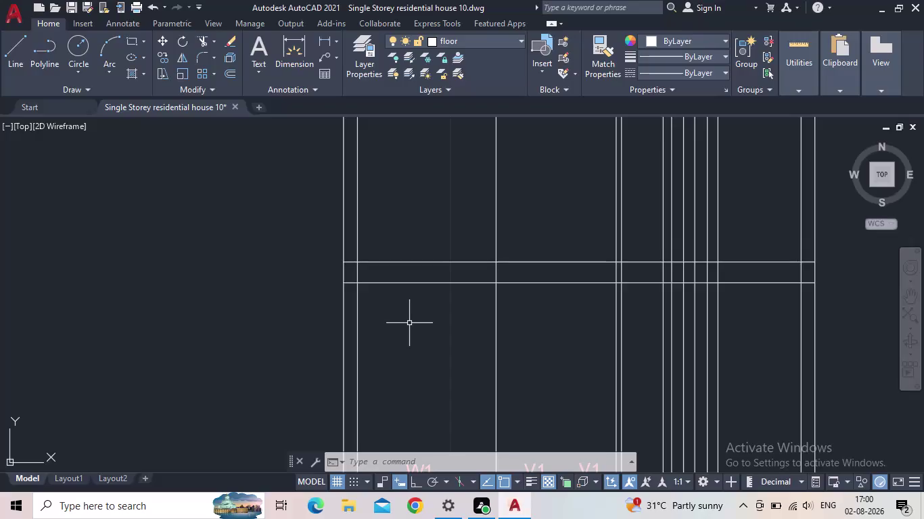
Offset the horizontal band line 3 units upward.
middle_drag(409, 324, 414, 356)
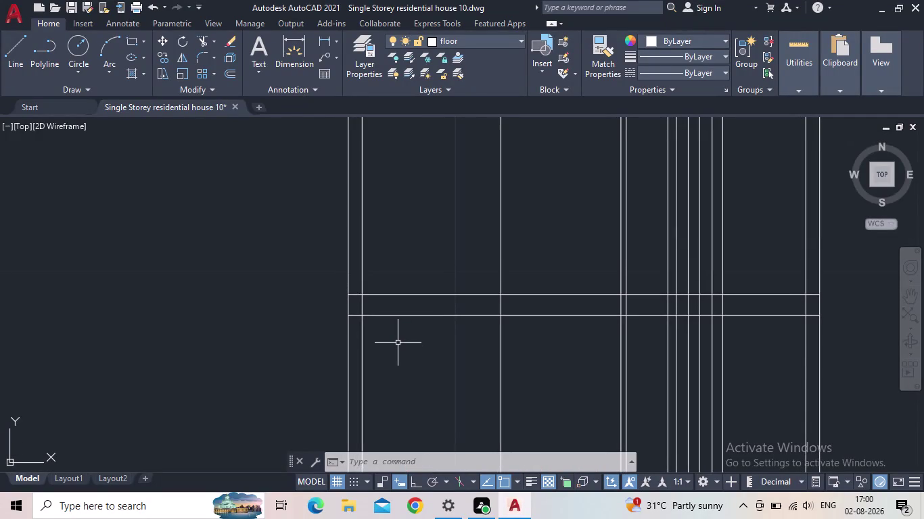
scroll(down, 3)
middle_drag(408, 344, 390, 344)
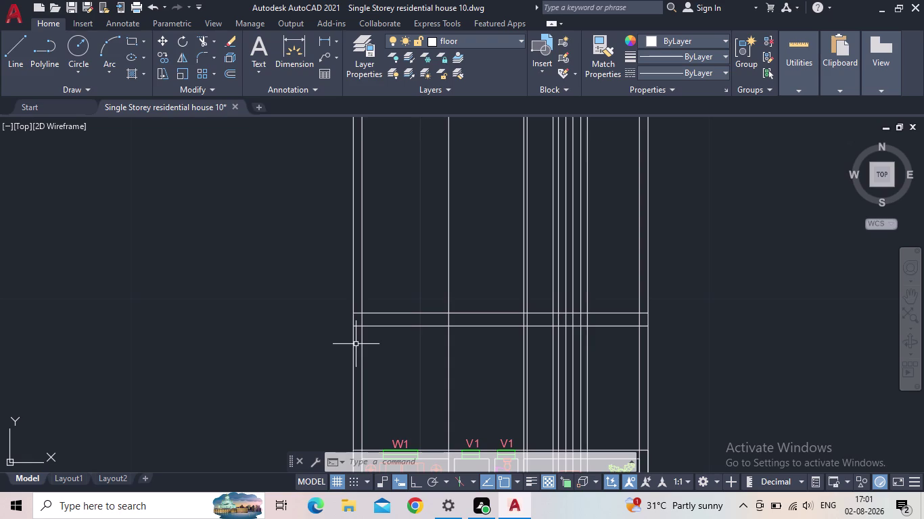
scroll(down, 3)
key(o)
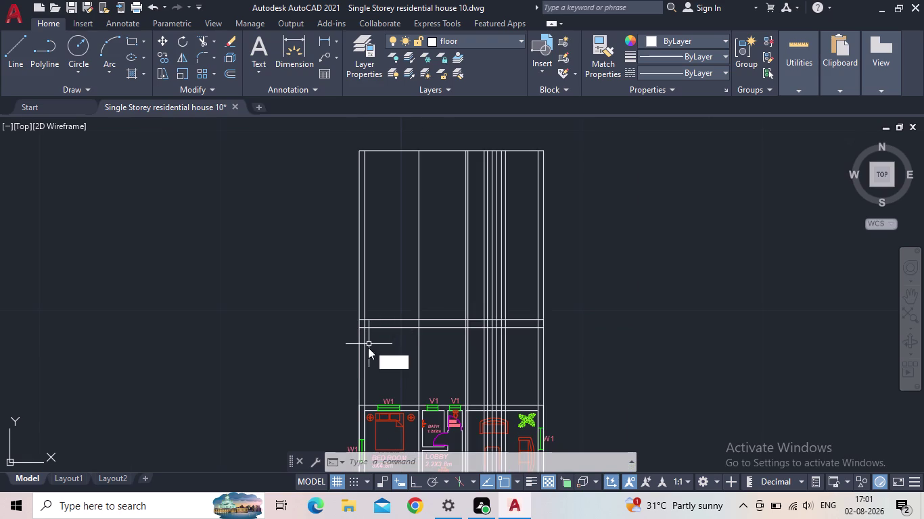
key(Return)
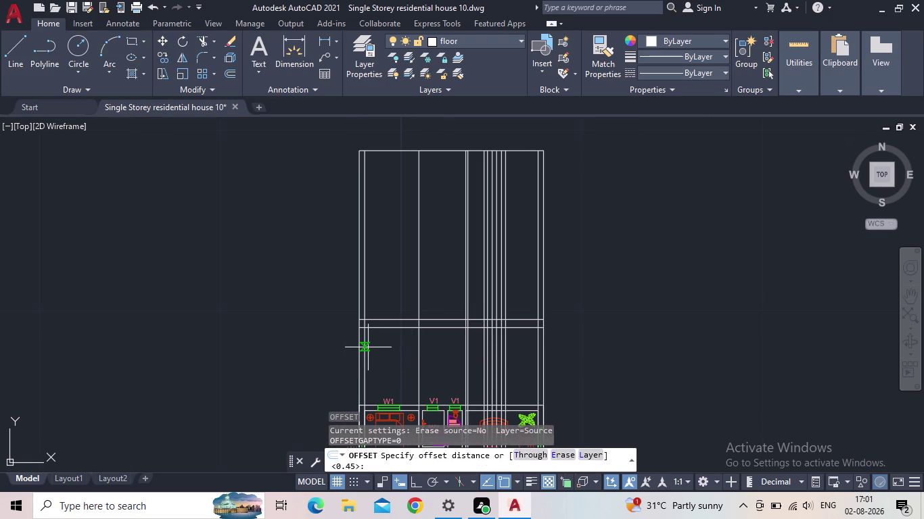
key(3)
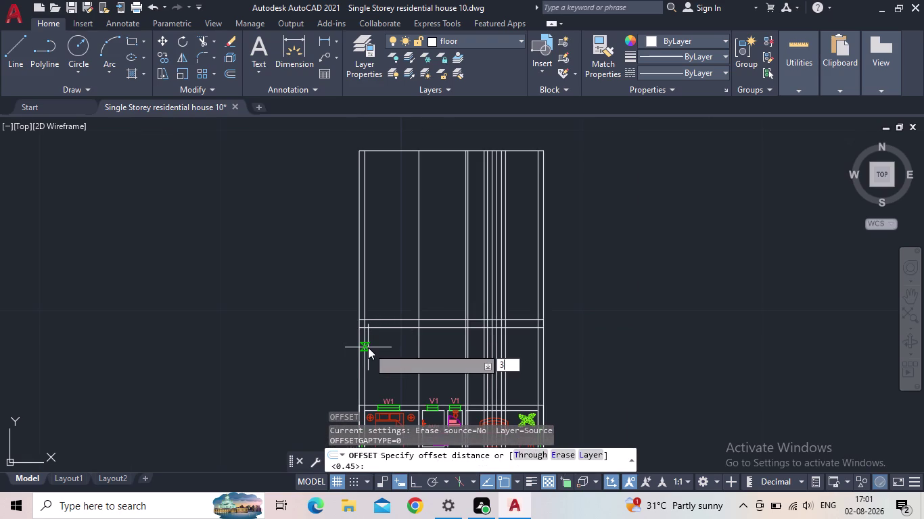
key(Return)
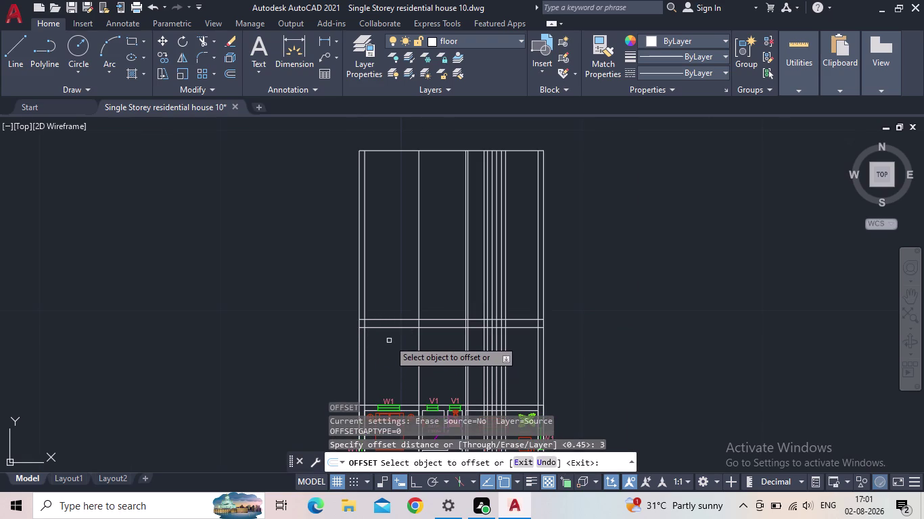
click(392, 318)
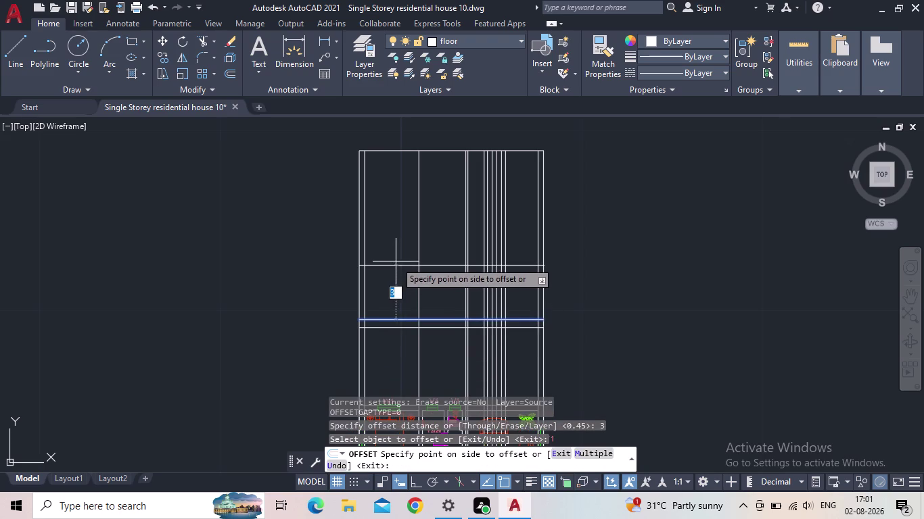
click(396, 262)
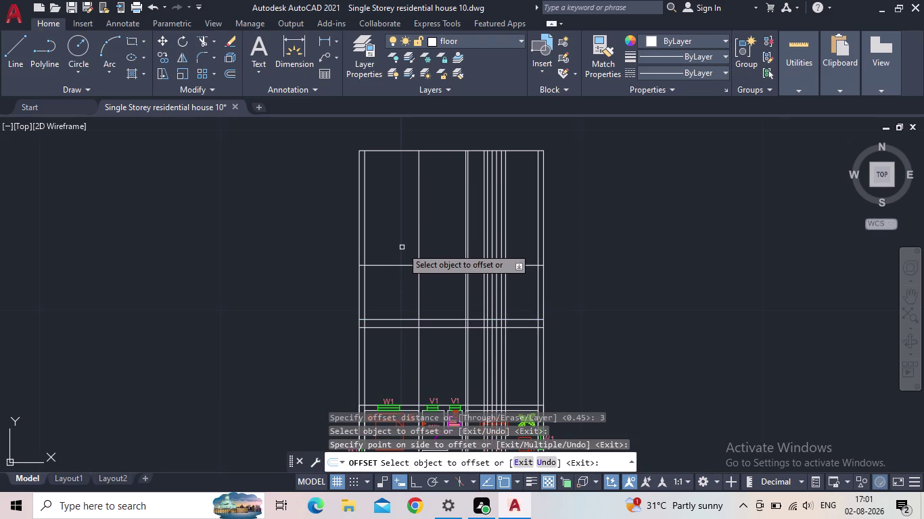
middle_drag(401, 243, 379, 240)
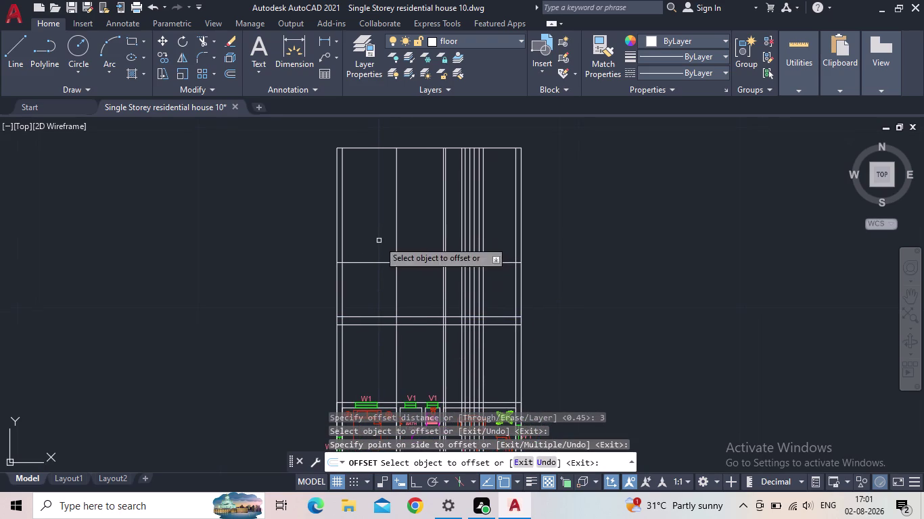
scroll(up, 3)
click(362, 287)
key(Escape)
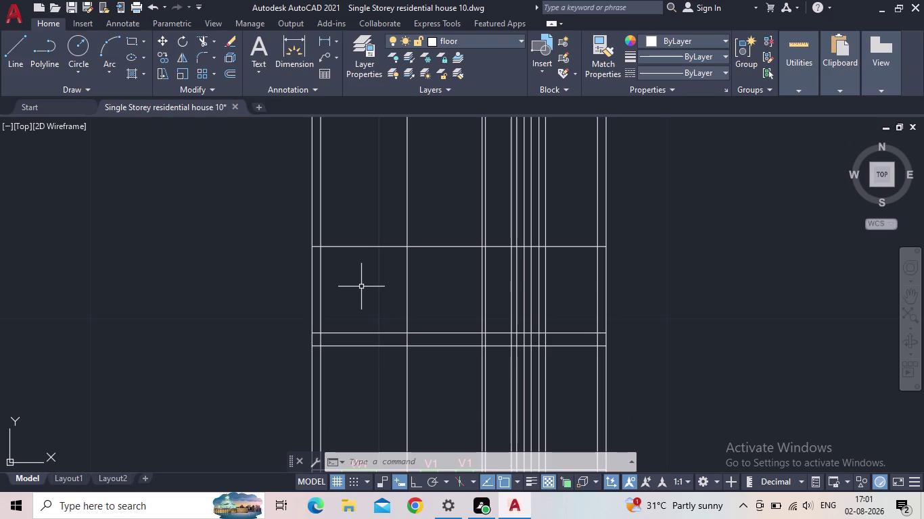
Offset the new line 0.12 upward to form a double line.
key(Escape)
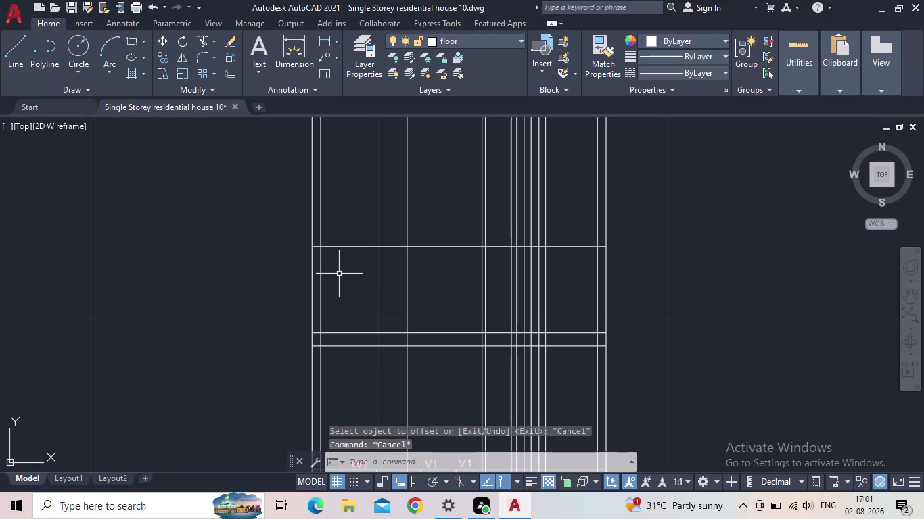
key(o)
key(Return)
text(0.1)
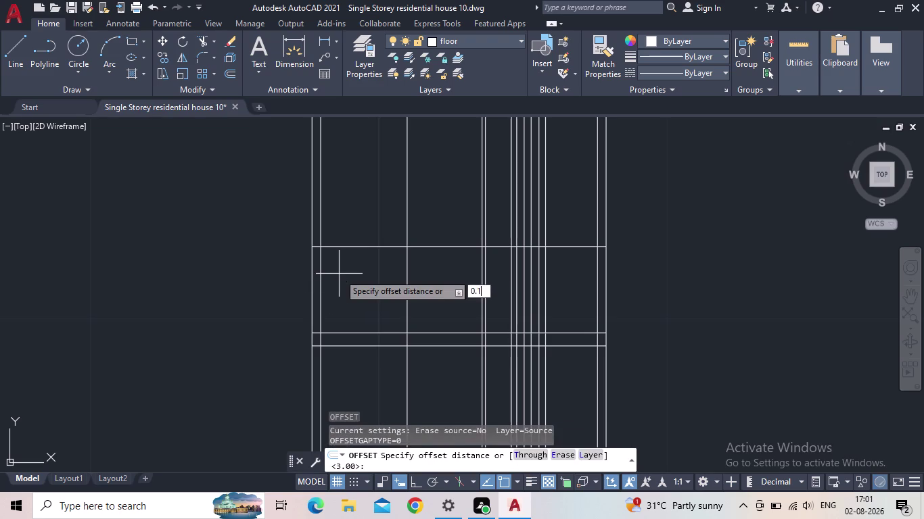
text(2)
key(Return)
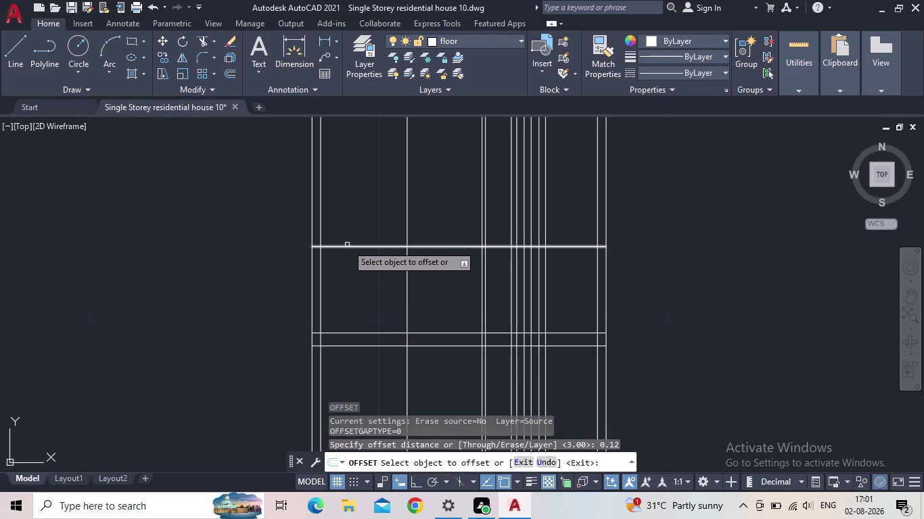
click(347, 245)
click(350, 212)
key(Escape)
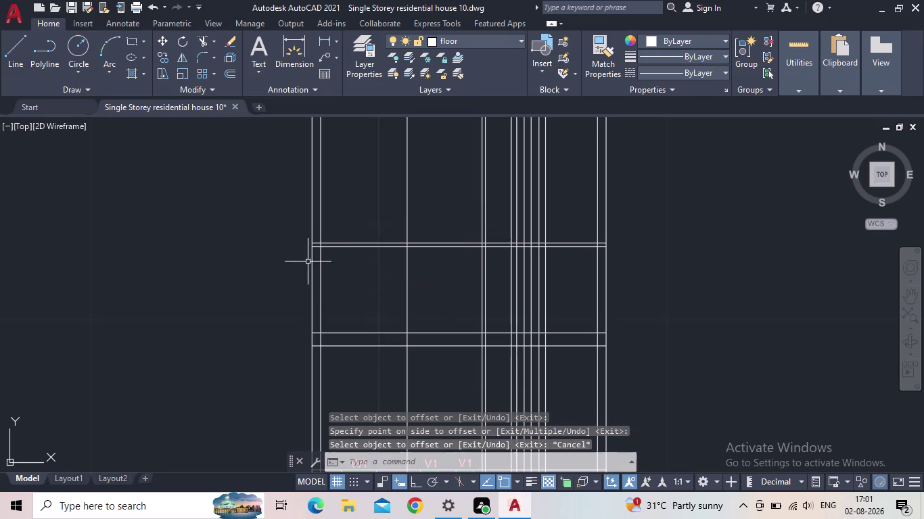
middle_drag(342, 278, 323, 290)
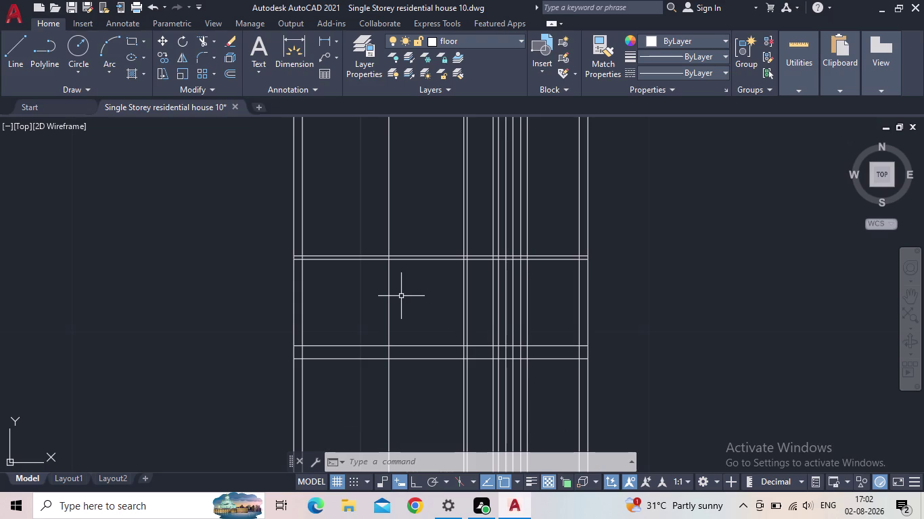
Offset the upper line of the double line 0.90 upward.
scroll(down, 3)
middle_drag(279, 257, 294, 315)
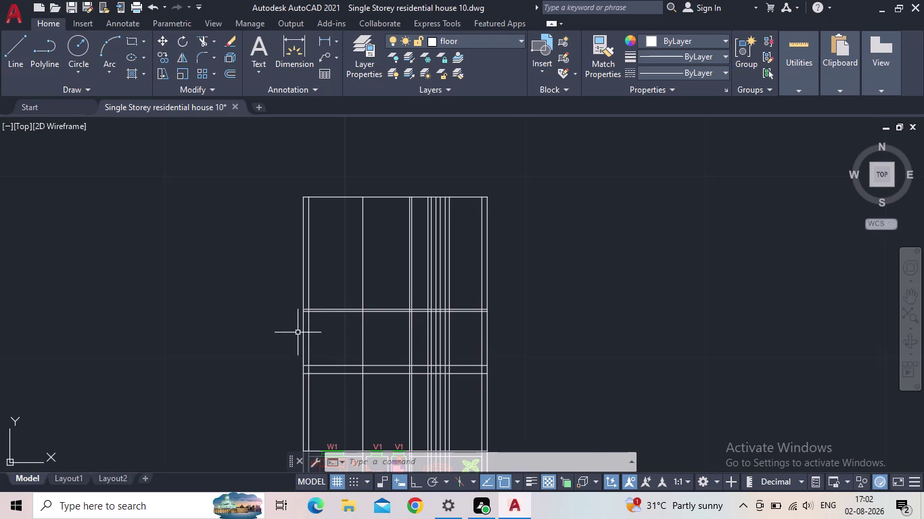
key(Escape)
key(o)
key(Return)
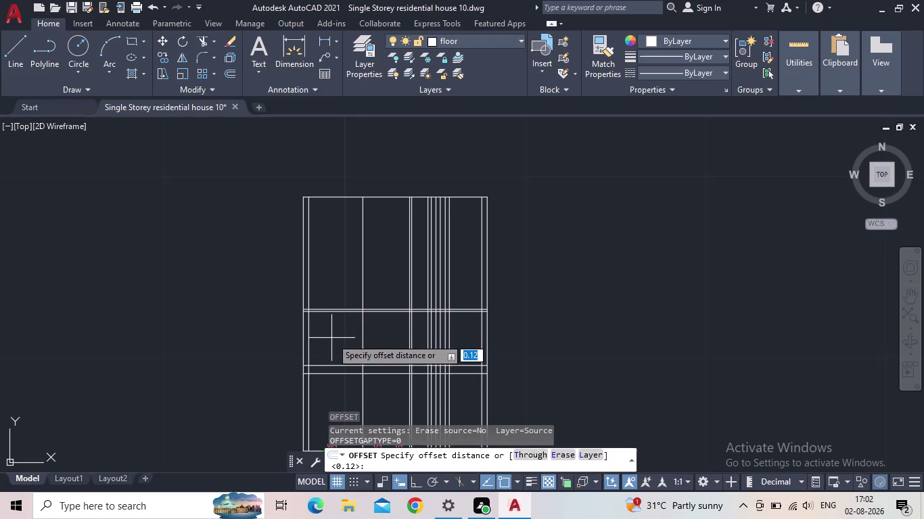
text(0.90)
key(Return)
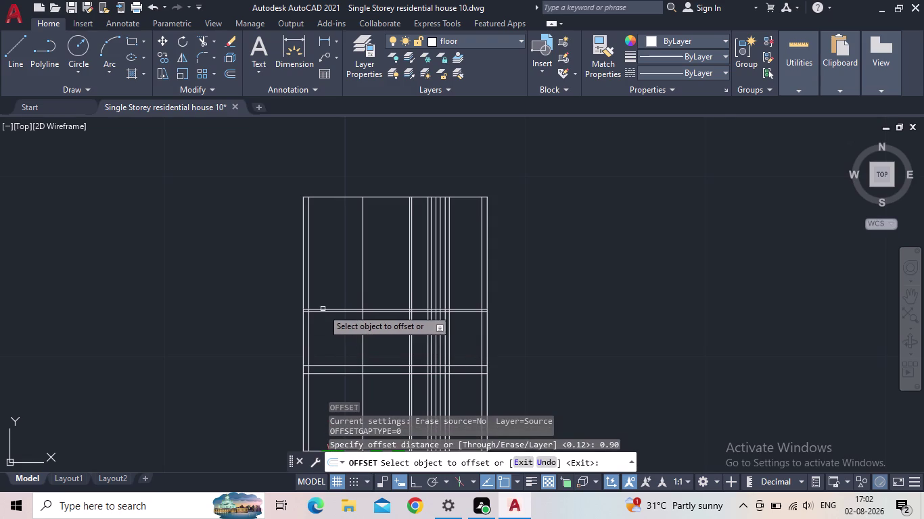
scroll(up, 3)
click(329, 316)
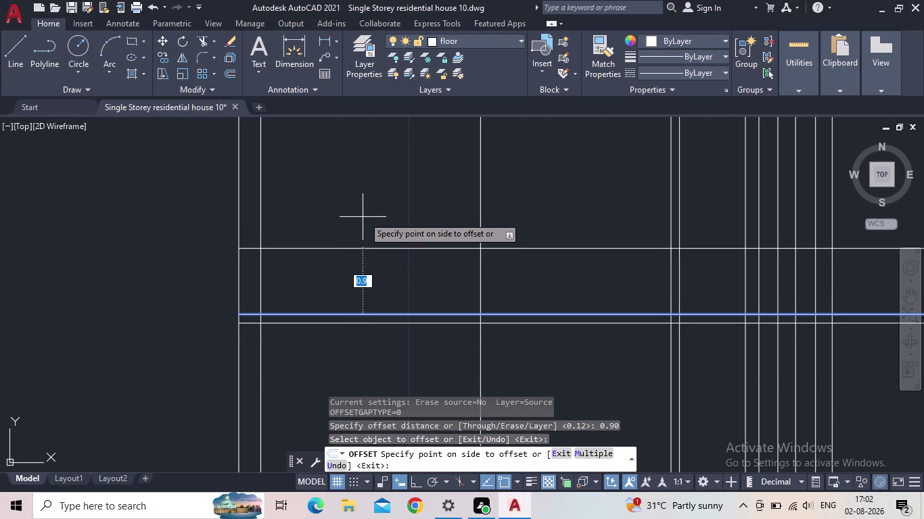
click(364, 213)
key(Escape)
scroll(down, 3)
middle_drag(331, 249, 322, 285)
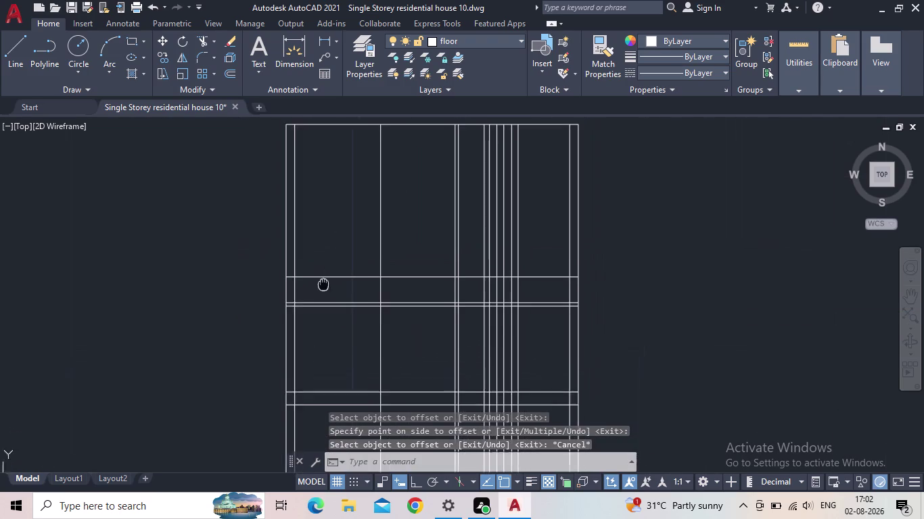
middle_drag(323, 285, 317, 297)
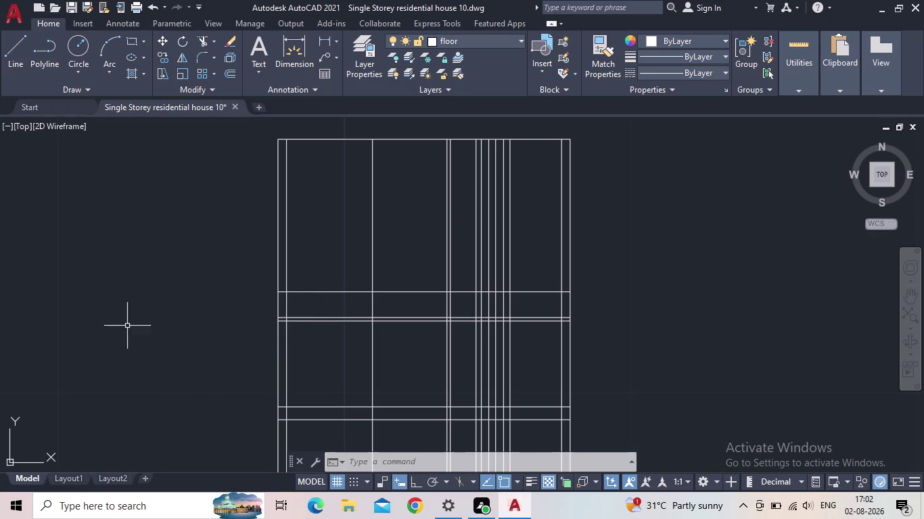
middle_drag(329, 372, 351, 304)
scroll(down, 3)
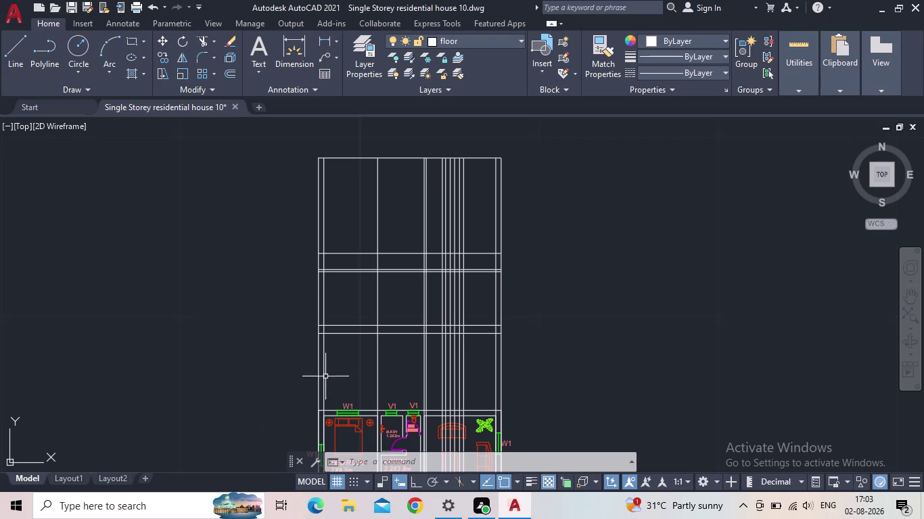
click(325, 41)
scroll(up, 3)
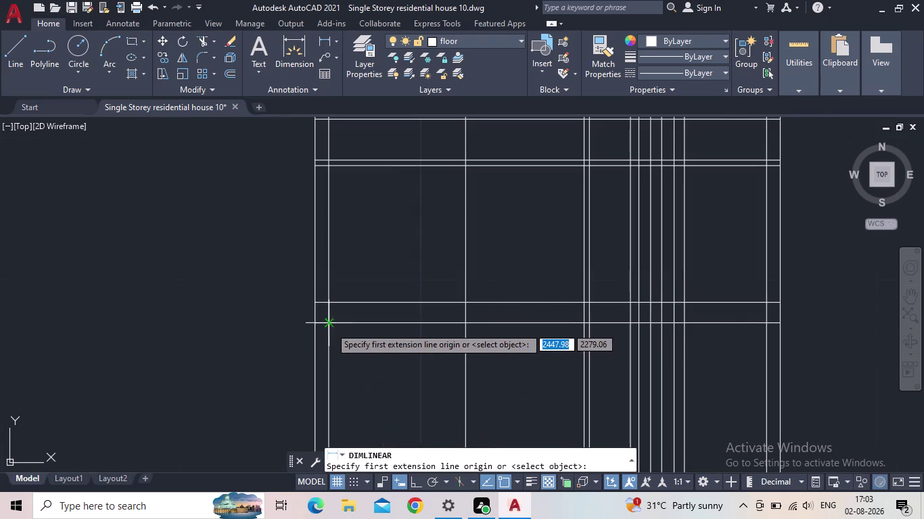
scroll(up, 3)
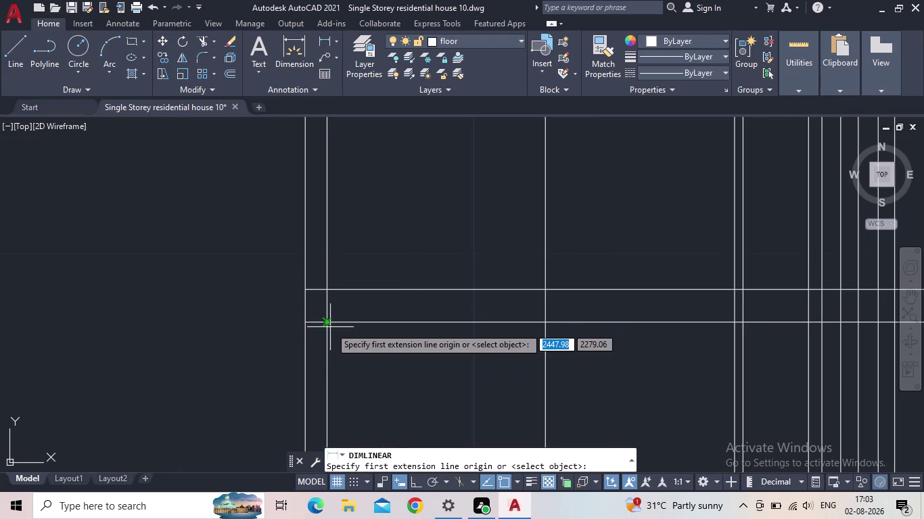
click(322, 324)
middle_drag(340, 219, 394, 389)
scroll(down, 3)
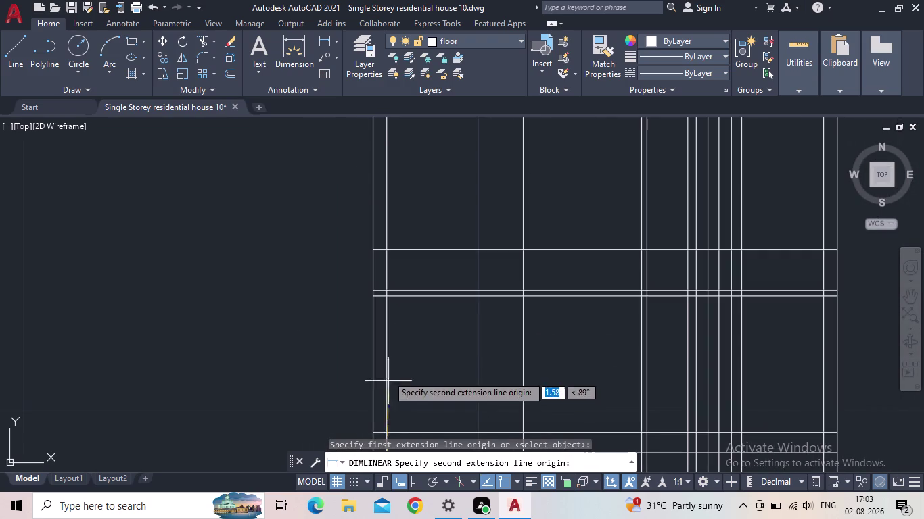
click(386, 252)
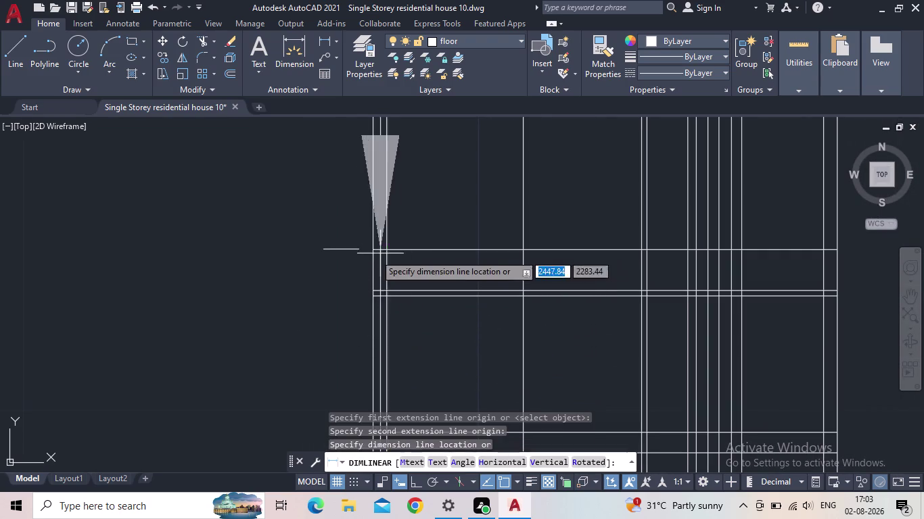
scroll(down, 3)
click(326, 270)
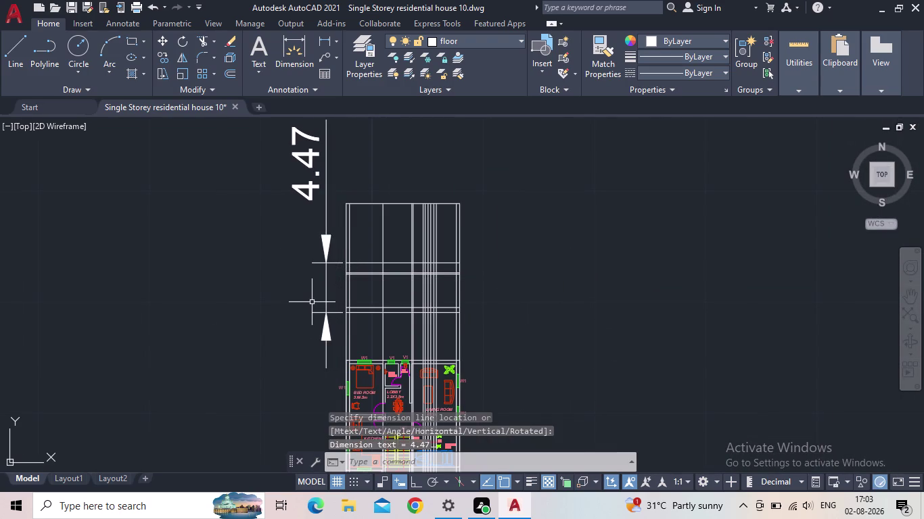
key(Escape)
click(325, 260)
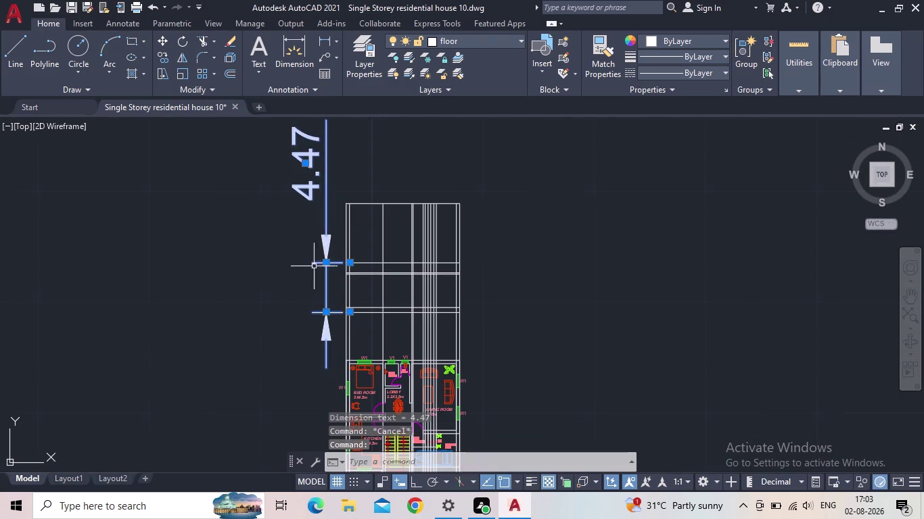
key(Delete)
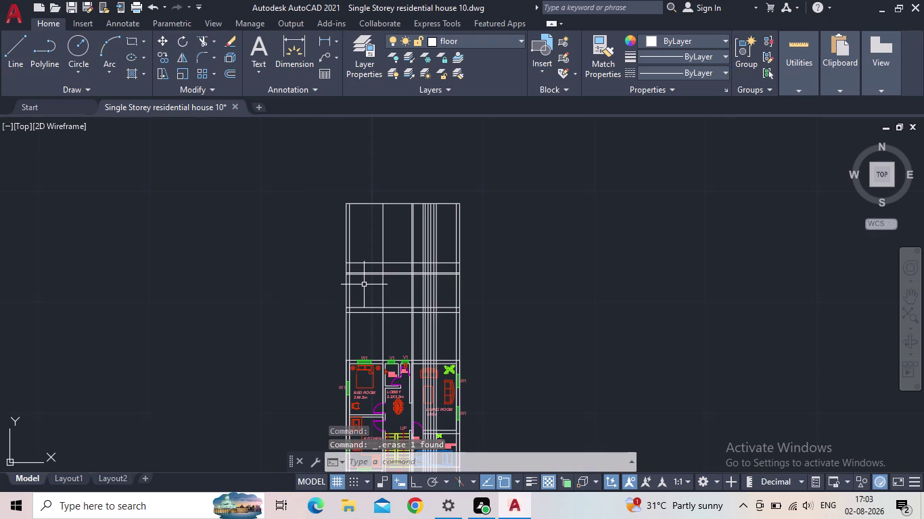
middle_drag(364, 285, 311, 300)
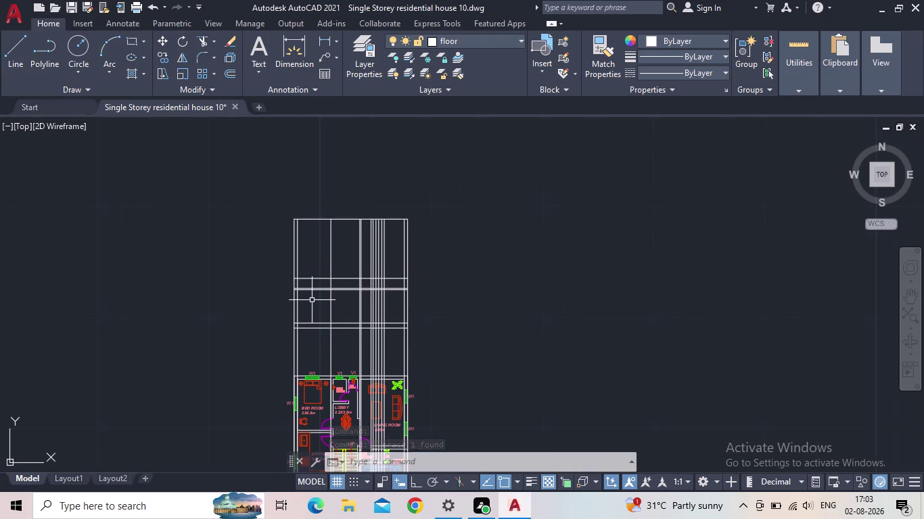
Pan and zoom the view to center the upper grid lines.
scroll(up, 3)
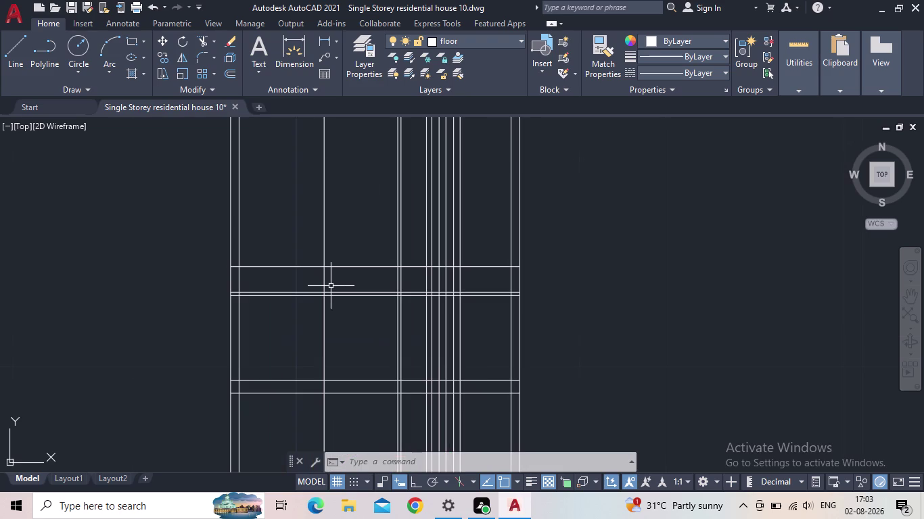
scroll(down, 3)
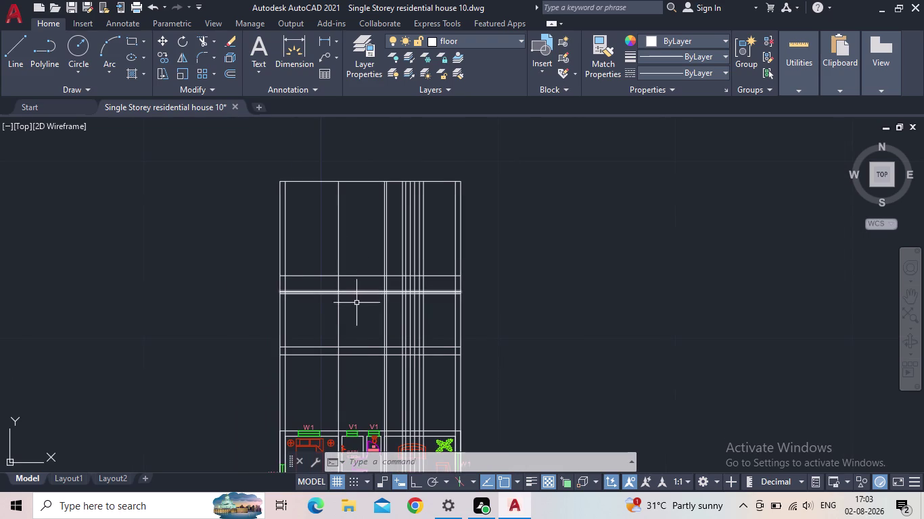
middle_drag(357, 311, 347, 325)
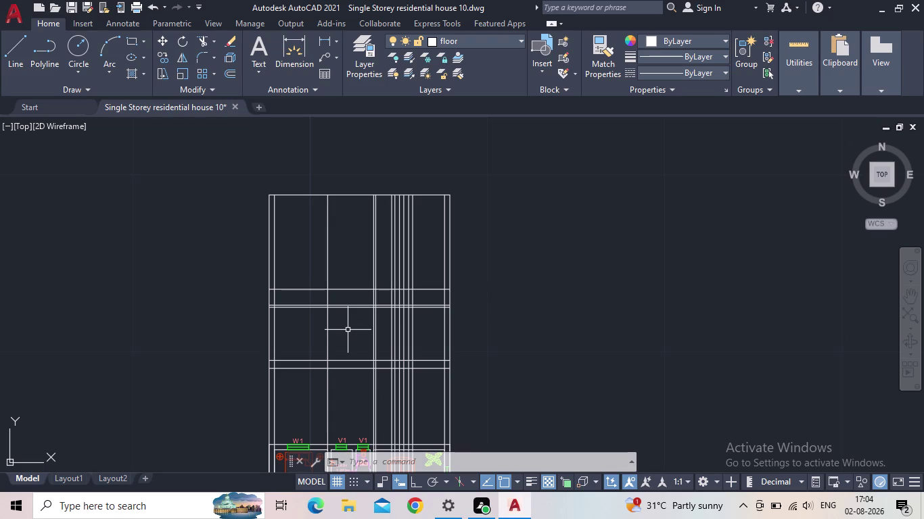
scroll(up, 3)
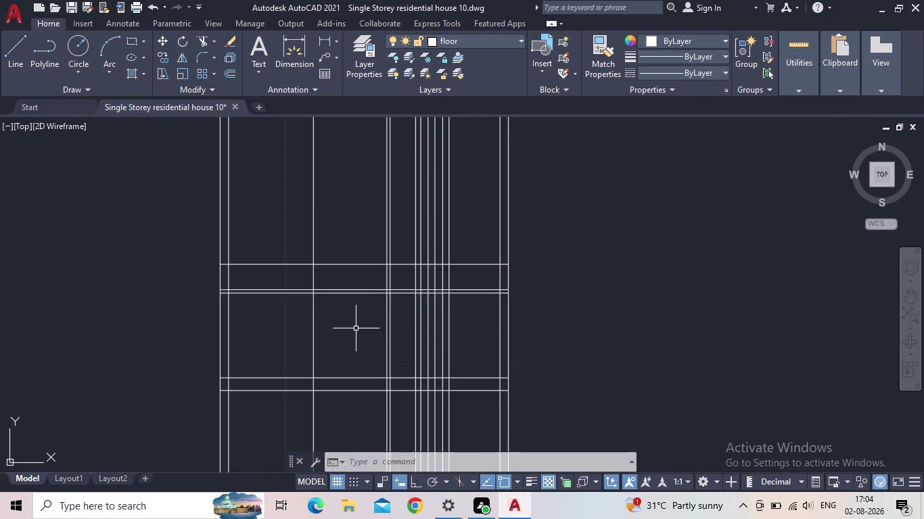
scroll(down, 3)
middle_drag(362, 322, 390, 283)
middle_drag(382, 302, 404, 224)
middle_drag(407, 227, 394, 263)
scroll(up, 3)
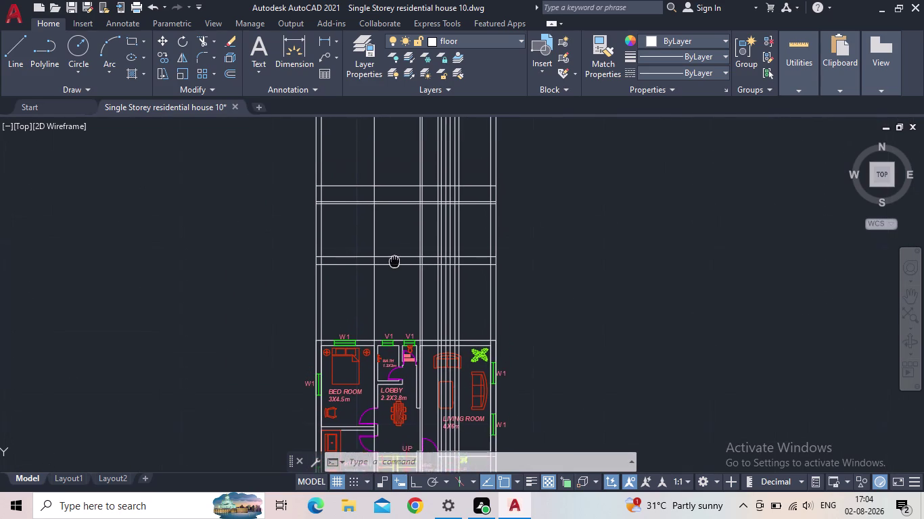
middle_drag(394, 263, 394, 266)
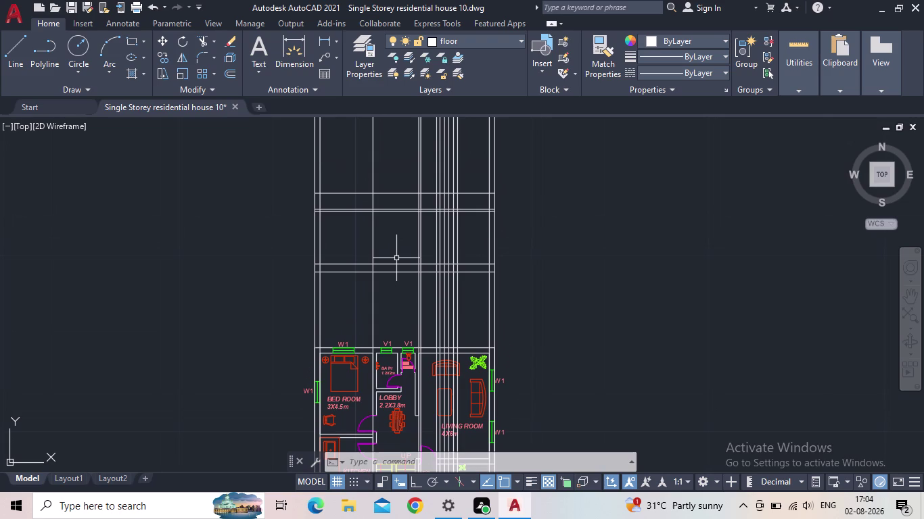
scroll(up, 3)
middle_drag(386, 255, 380, 273)
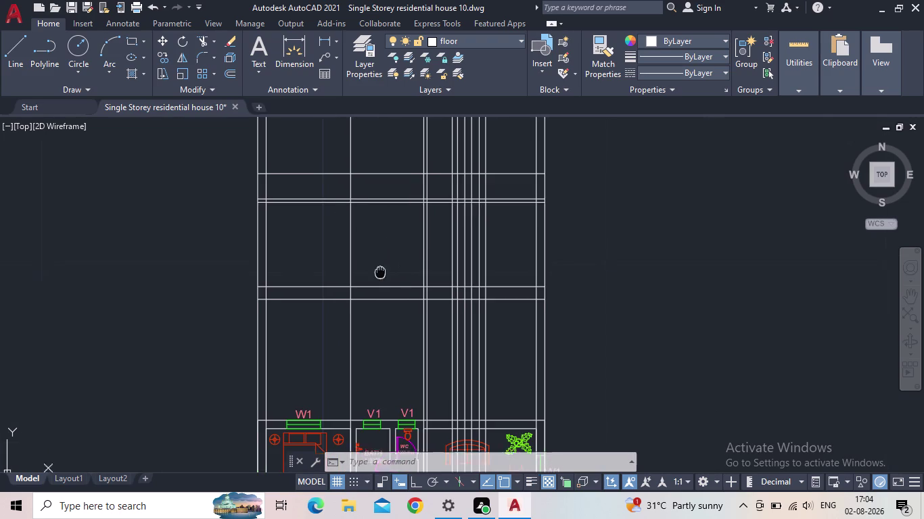
middle_drag(380, 273, 372, 300)
scroll(up, 3)
Offset the top horizontal grid line 1.47 units upward.
key(o)
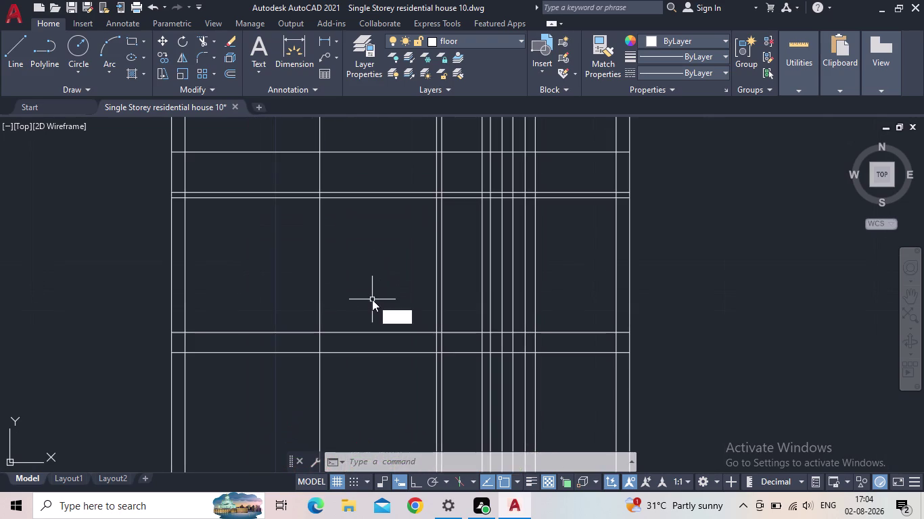
key(Return)
middle_drag(386, 296, 389, 329)
scroll(down, 3)
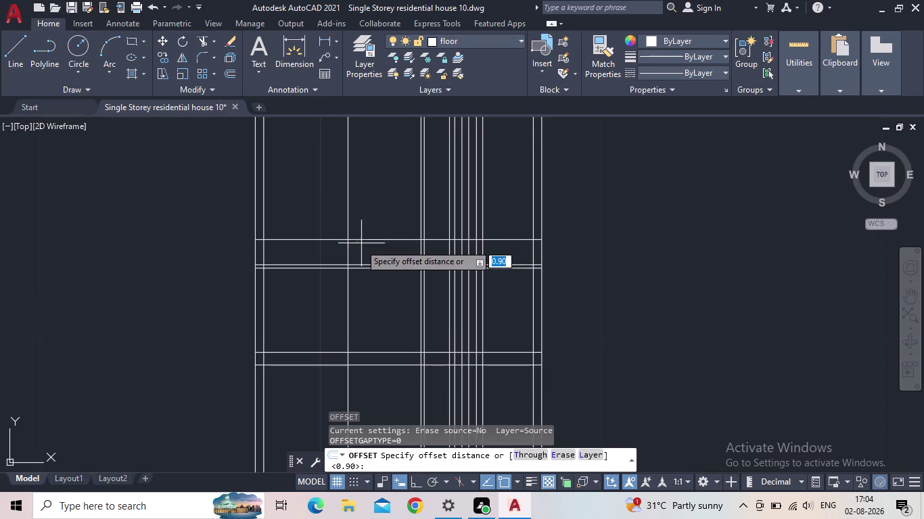
text(1.)
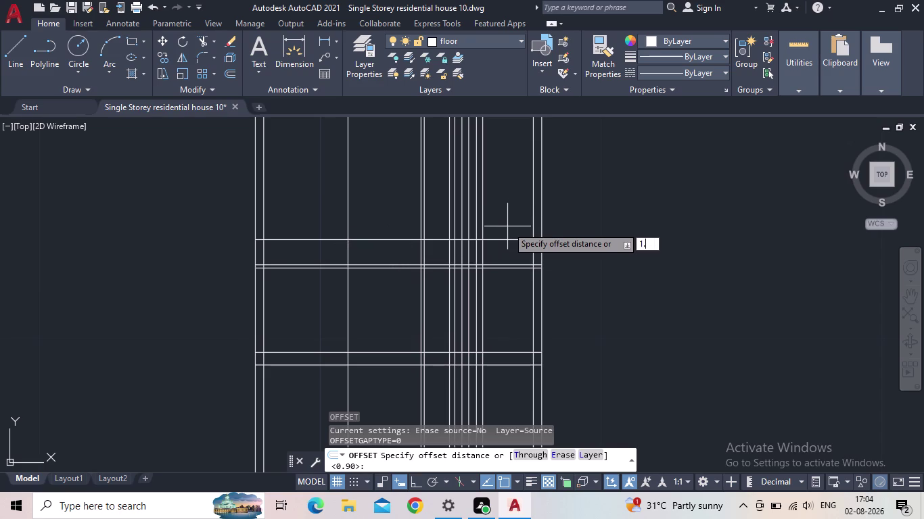
text(47)
key(Return)
click(375, 240)
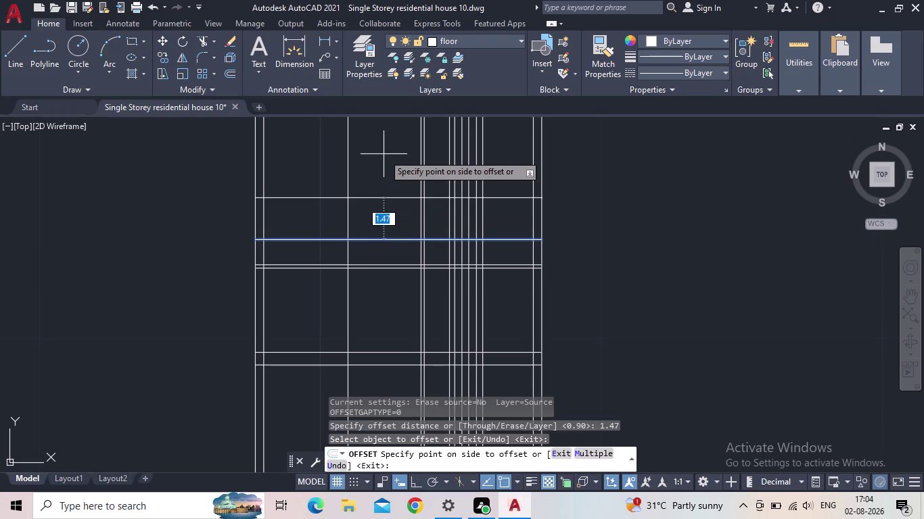
click(383, 154)
key(Escape)
middle_drag(389, 207, 399, 271)
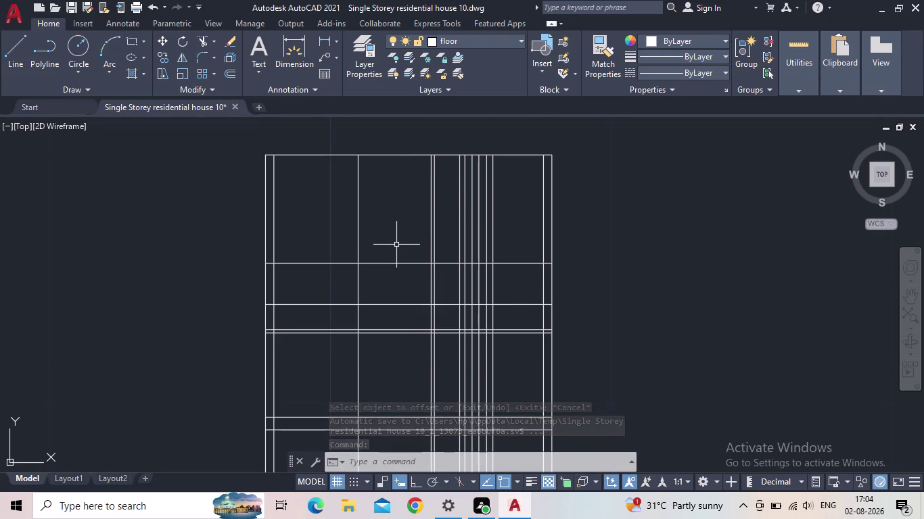
Fence-trim the excess line segments above the roof left of the tower.
text(TR)
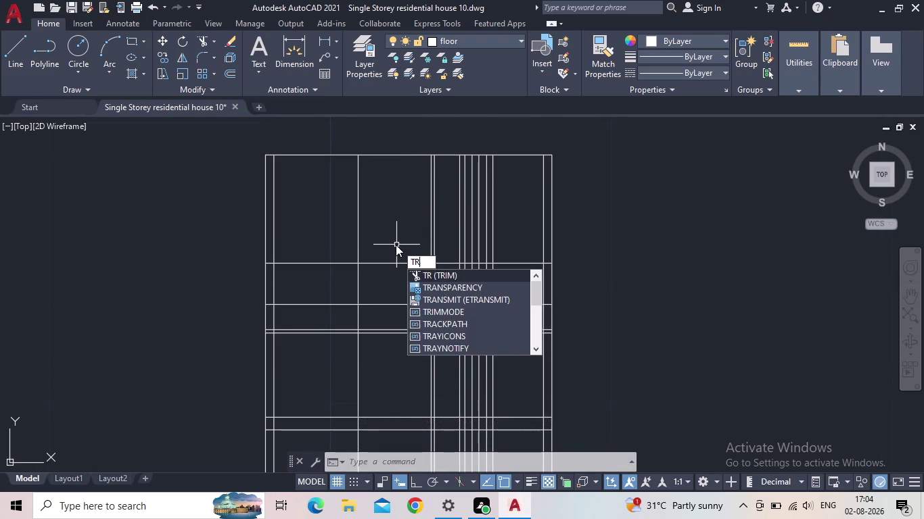
key(Return)
drag(590, 217, 260, 220)
drag(324, 169, 322, 139)
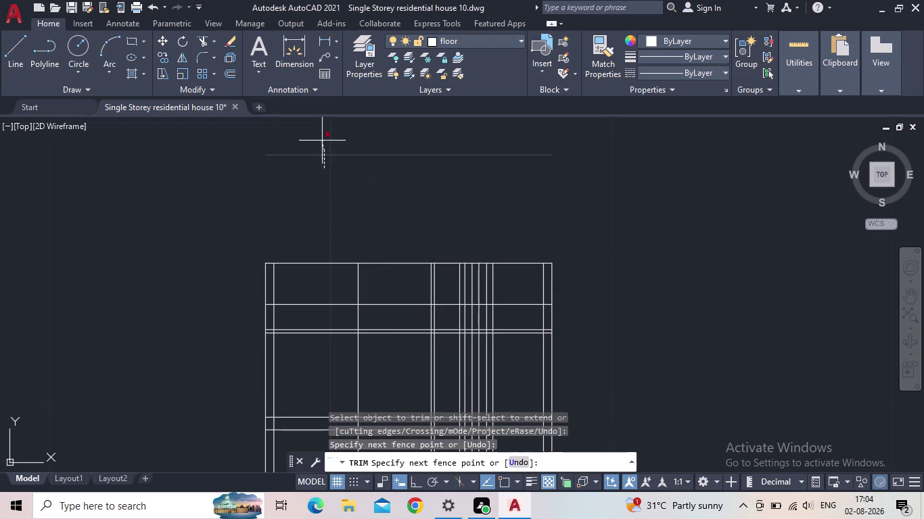
drag(321, 139, 321, 138)
middle_drag(336, 195, 501, 165)
drag(467, 253, 402, 247)
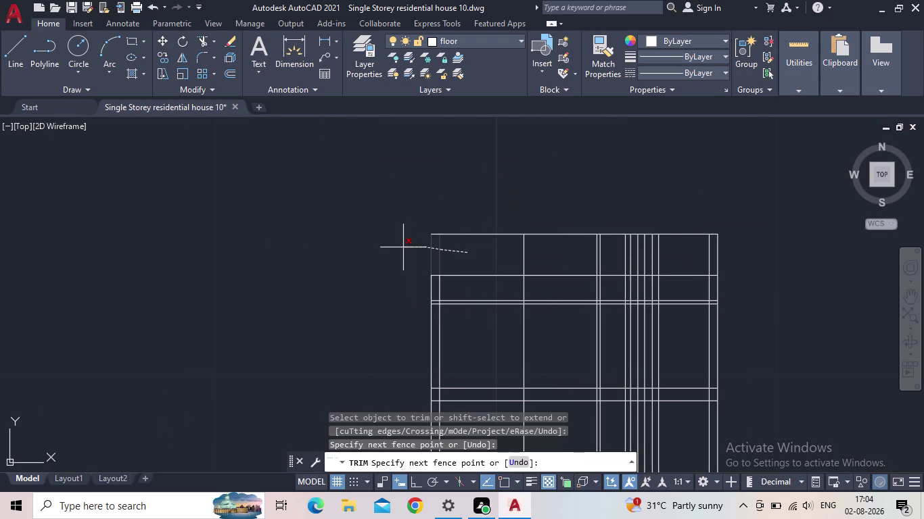
drag(402, 248, 399, 248)
drag(464, 246, 459, 208)
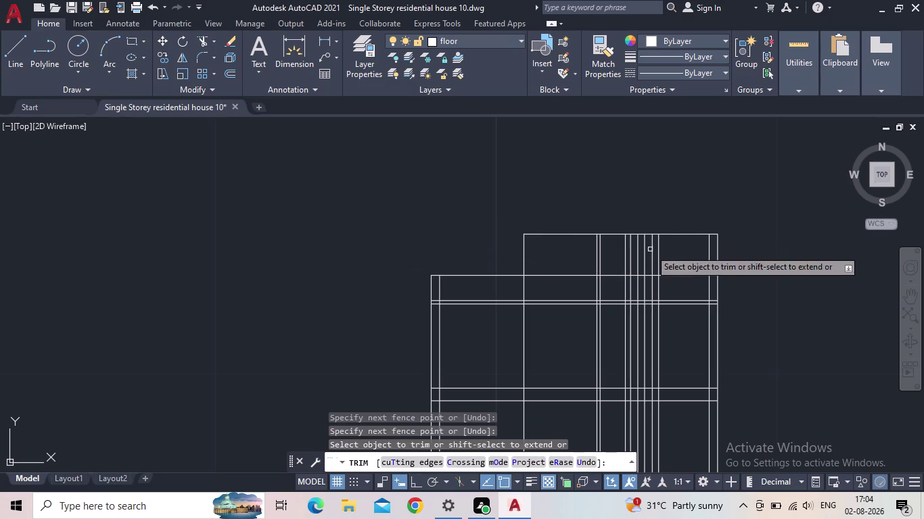
Fence-trim the segments right of the tower and zoom out to check the outline.
drag(612, 251, 709, 252)
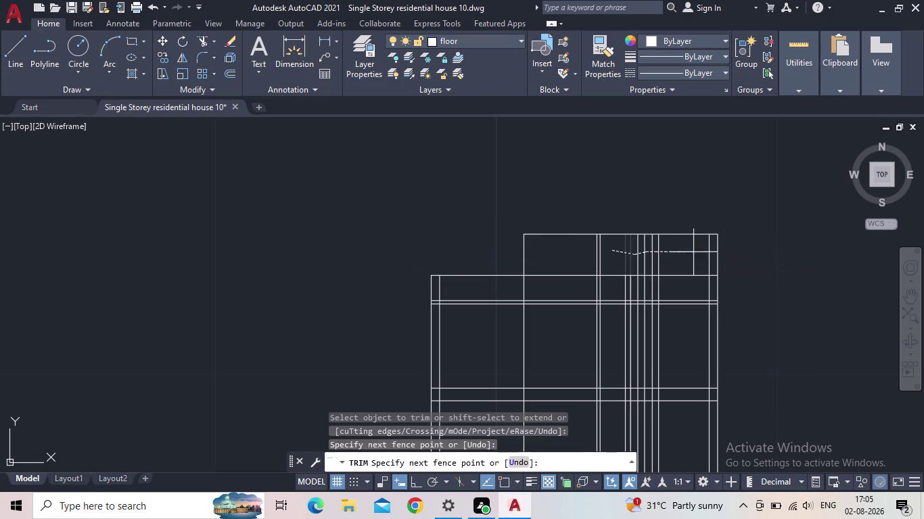
drag(708, 253, 752, 251)
drag(679, 252, 668, 216)
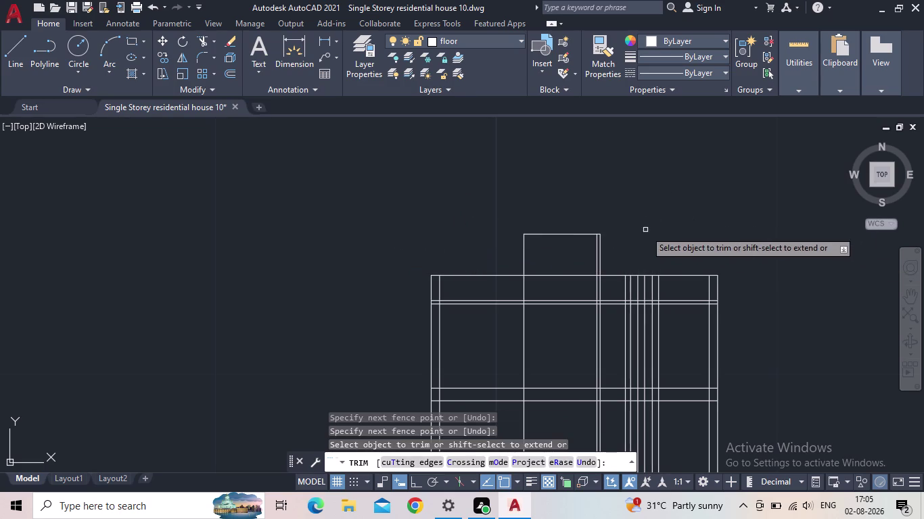
middle_drag(611, 271, 638, 252)
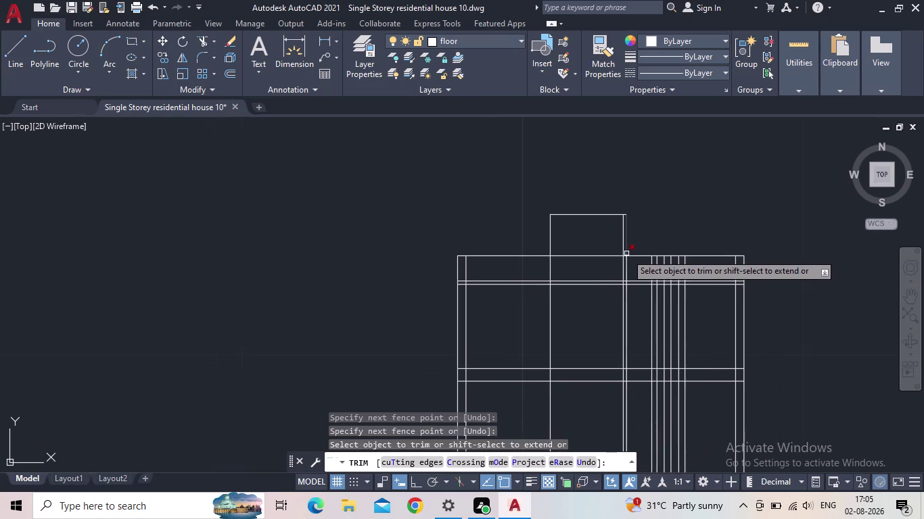
scroll(up, 3)
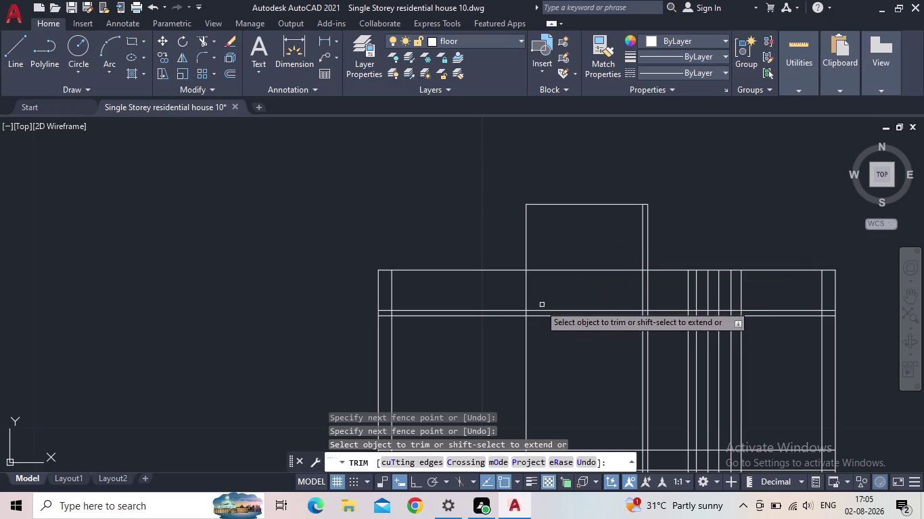
scroll(down, 3)
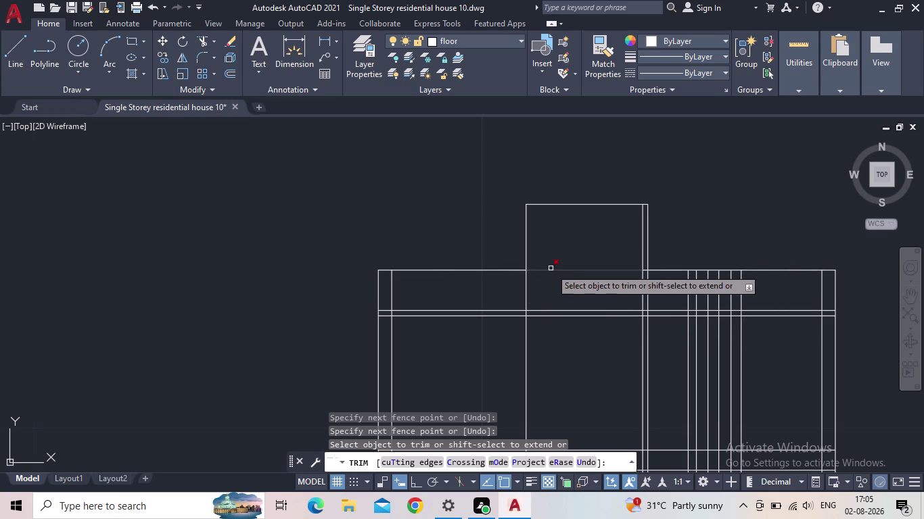
scroll(down, 3)
middle_click(555, 290)
scroll(up, 3)
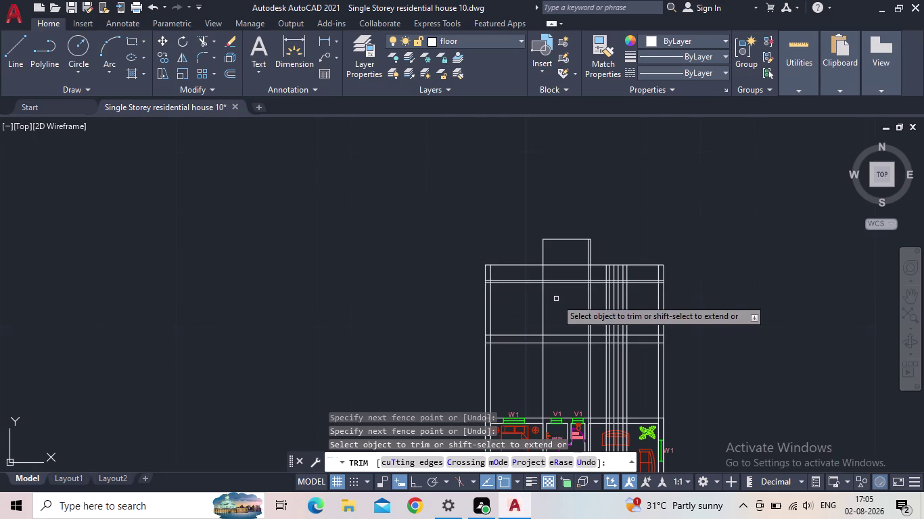
middle_click(556, 299)
scroll(up, 3)
scroll(up, 3)
middle_drag(550, 290, 501, 219)
key(Escape)
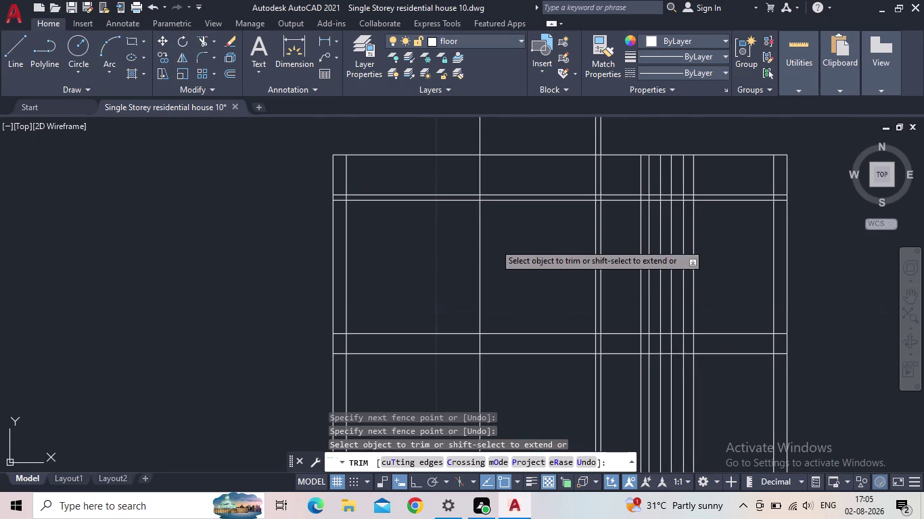
Place a vertical XL construction line through the bath wall corner.
key(x)
key(l)
key(Return)
middle_drag(496, 267, 476, 222)
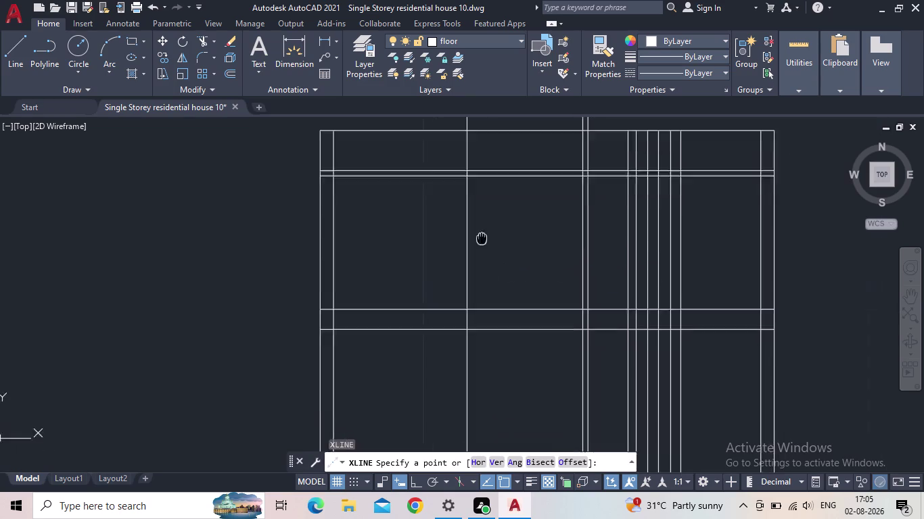
middle_drag(476, 223, 442, 156)
click(499, 461)
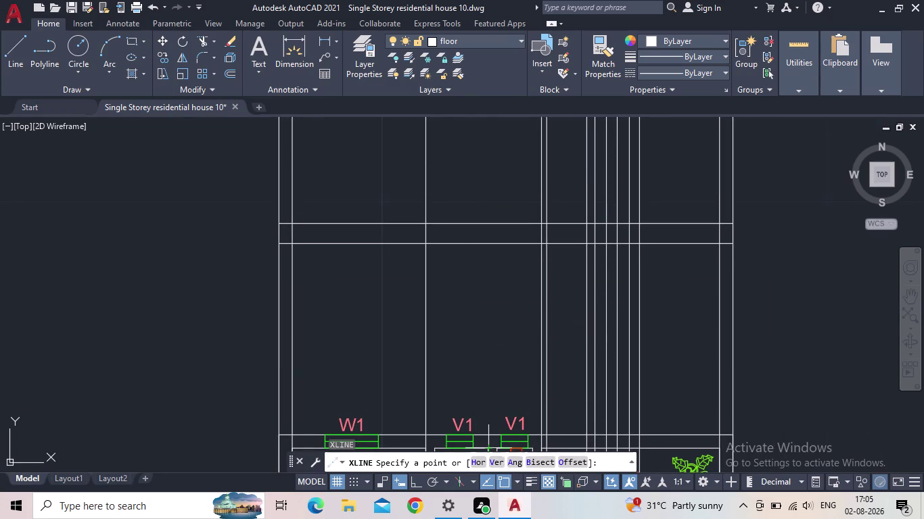
middle_drag(461, 399, 487, 231)
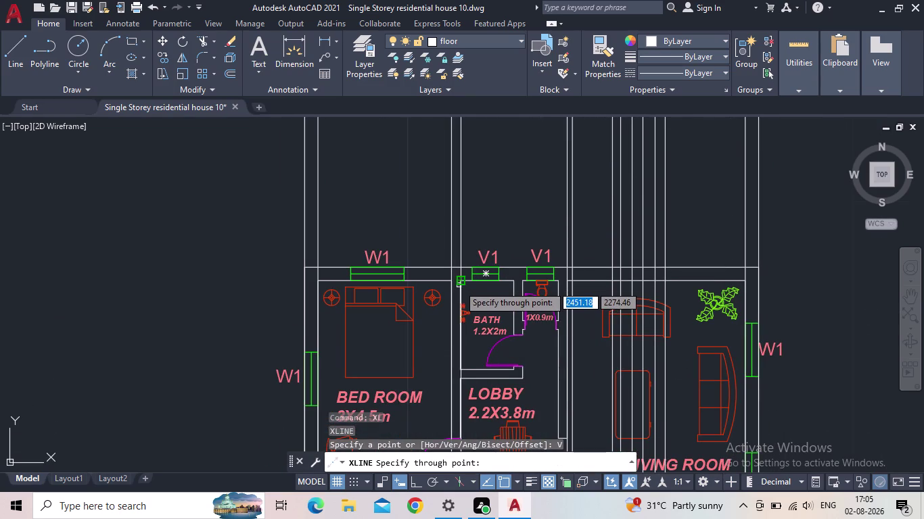
scroll(up, 3)
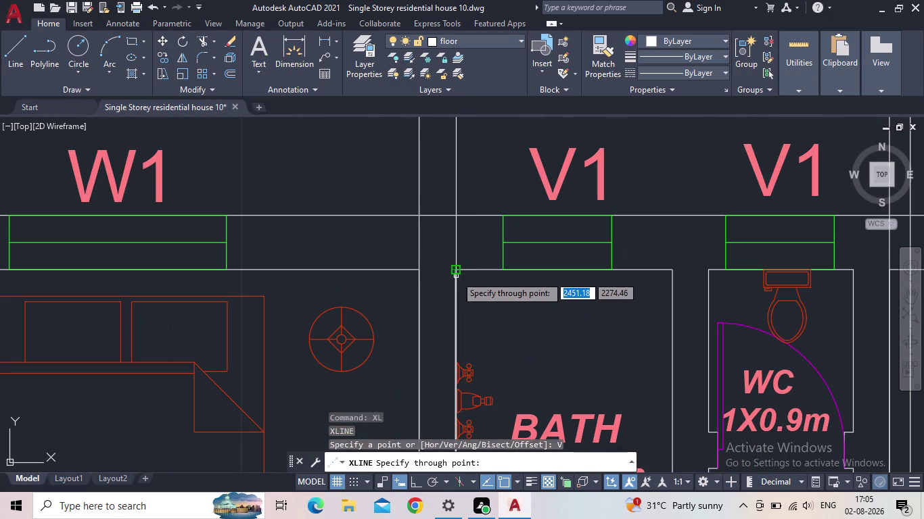
click(456, 274)
key(Escape)
Pan back up to center the tower outline in view.
scroll(down, 3)
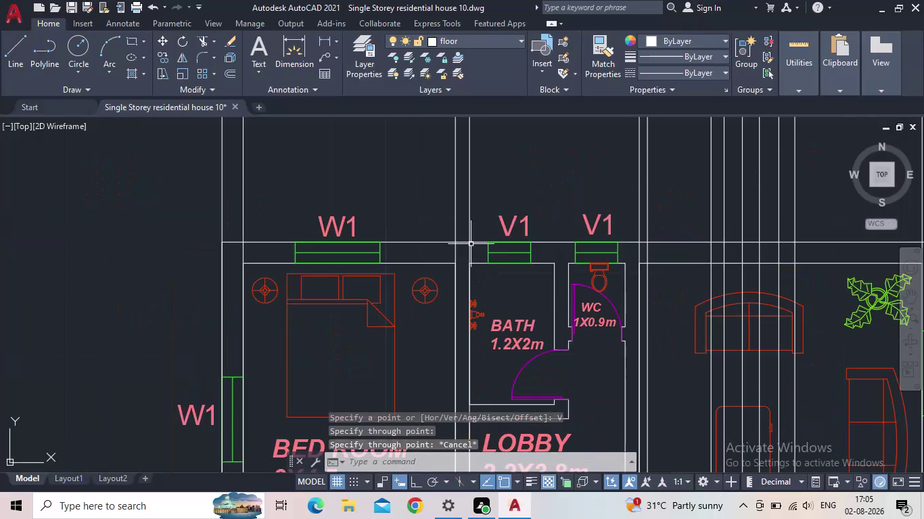
scroll(down, 3)
middle_drag(428, 197, 380, 396)
scroll(down, 3)
middle_drag(399, 198, 381, 340)
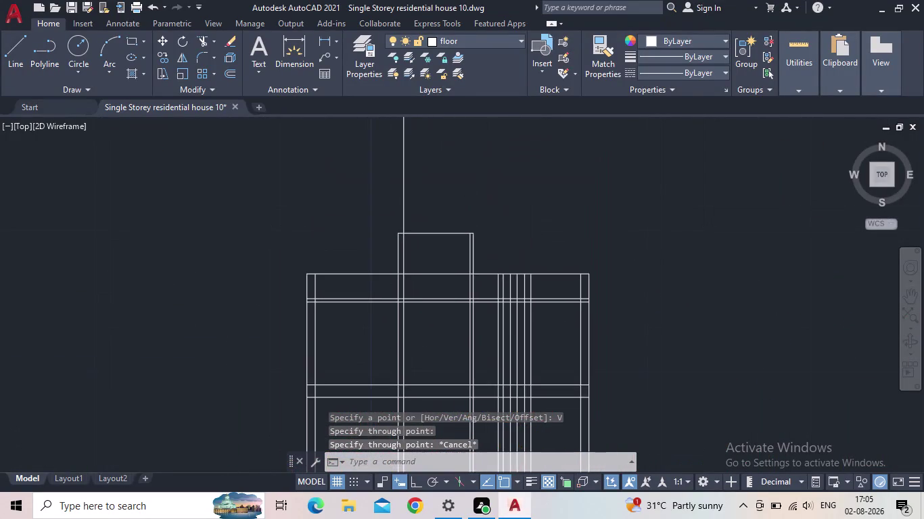
scroll(up, 3)
middle_drag(405, 303, 420, 248)
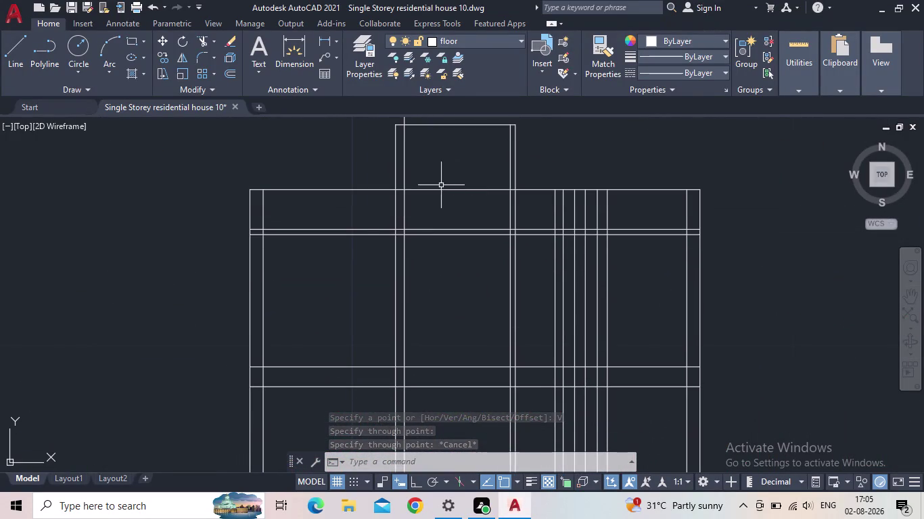
middle_drag(453, 143, 448, 214)
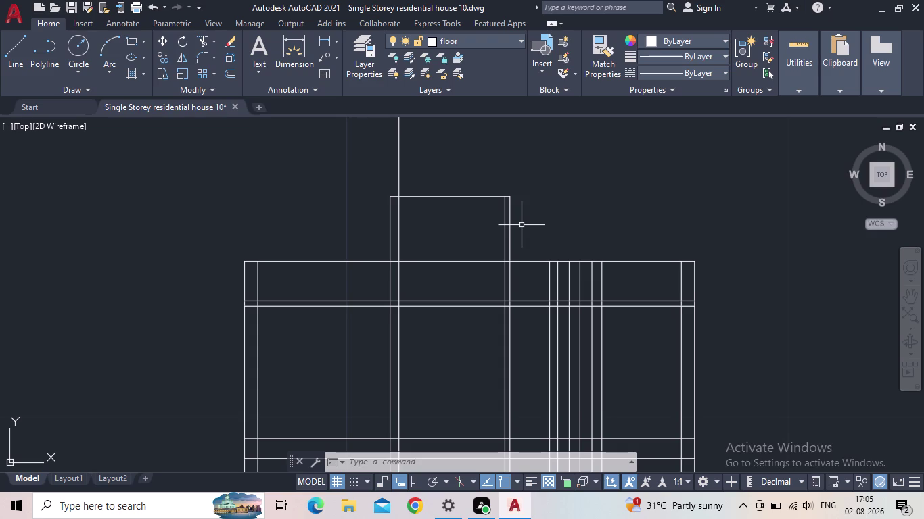
Trim the overshooting line ends at the tower's top corners.
key(t)
key(r)
click(555, 258)
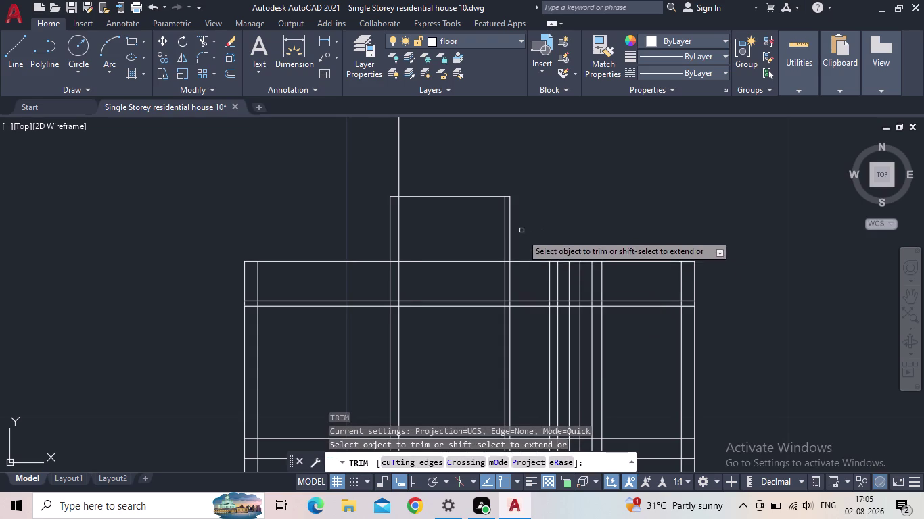
click(511, 233)
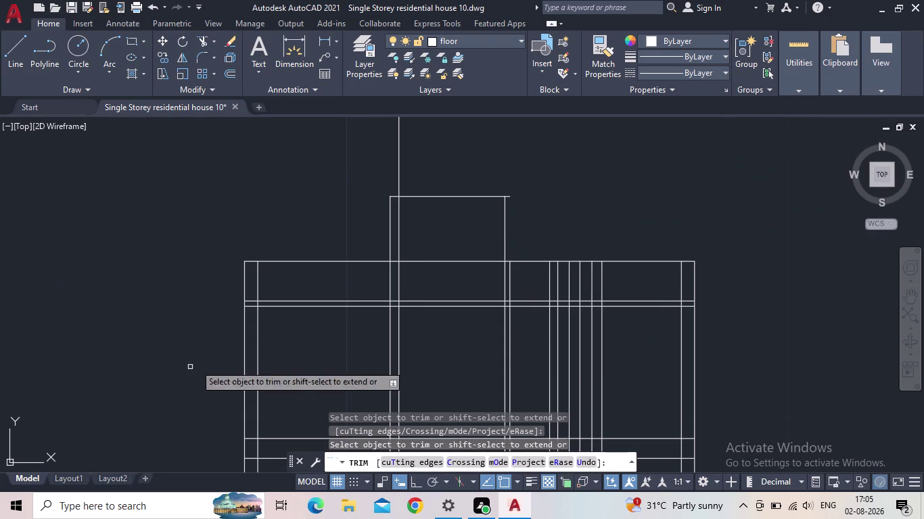
scroll(up, 3)
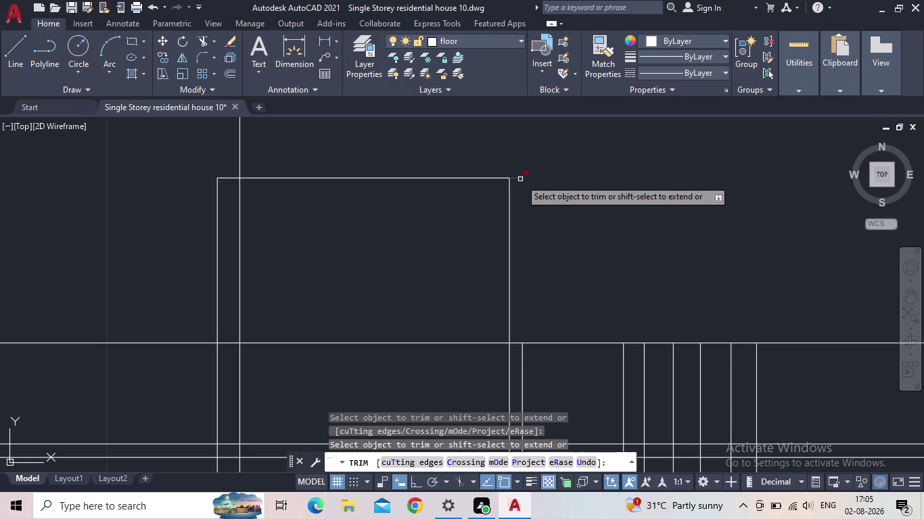
click(520, 180)
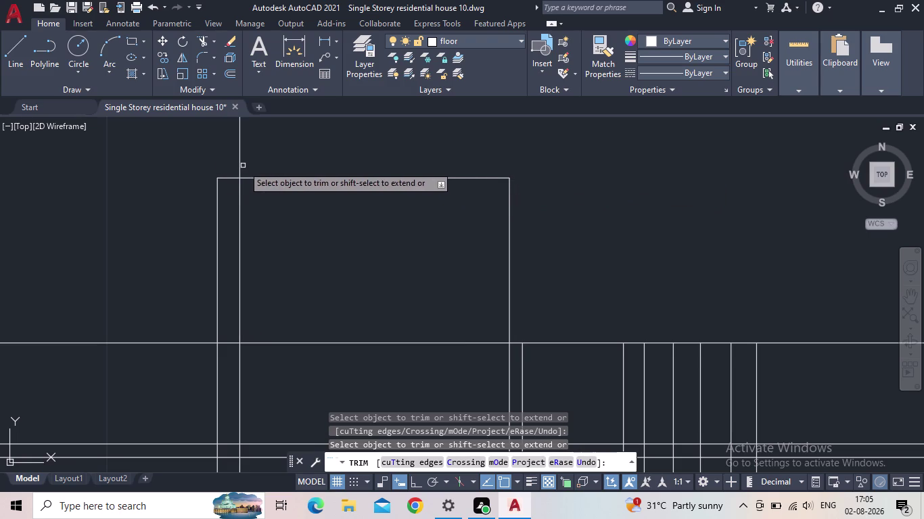
click(242, 169)
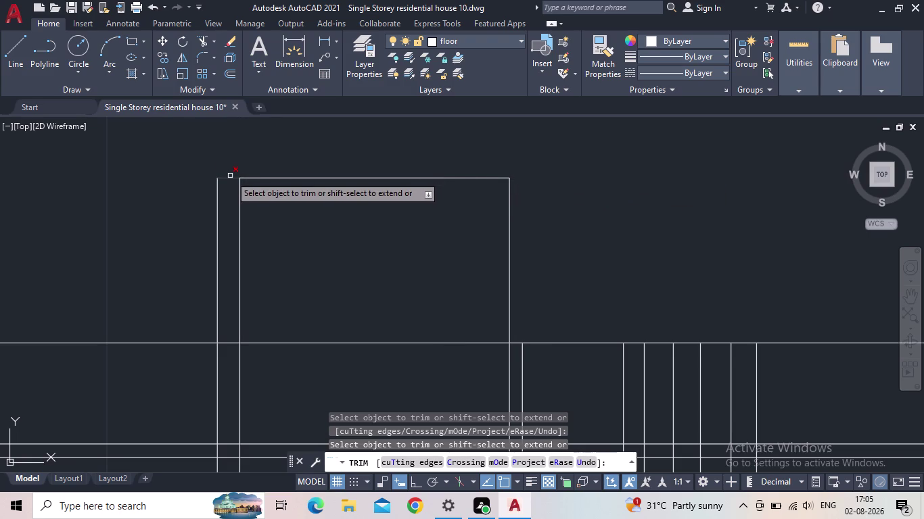
click(230, 175)
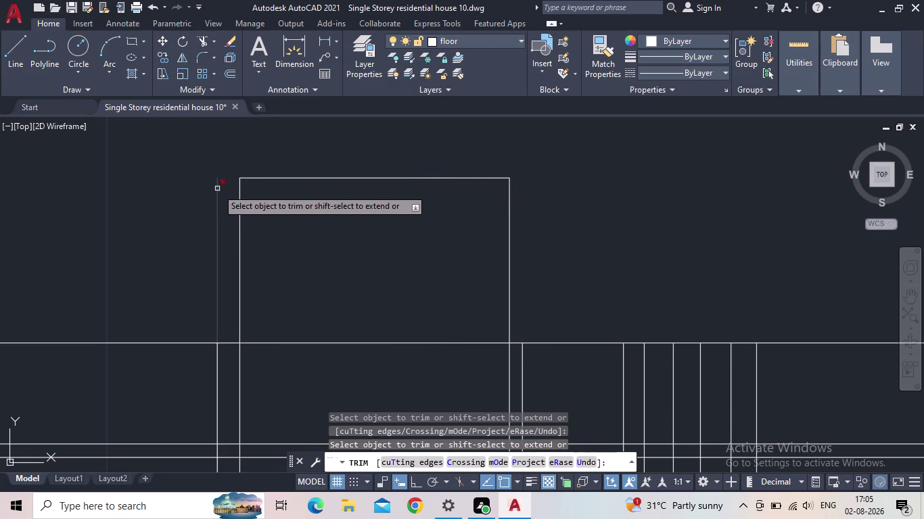
click(217, 188)
Trim a line segment inside the elevation, then pan toward the projection lines below.
scroll(down, 3)
scroll(down, 3)
middle_drag(207, 342, 292, 259)
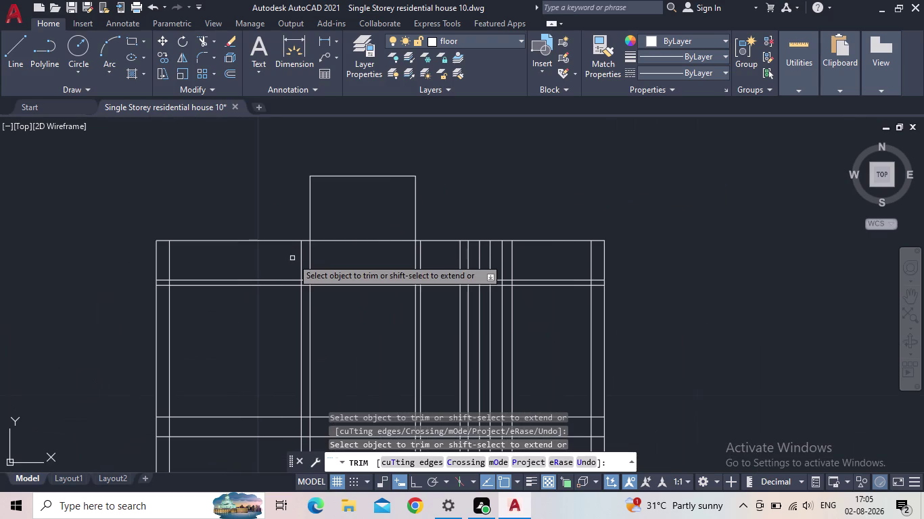
click(301, 262)
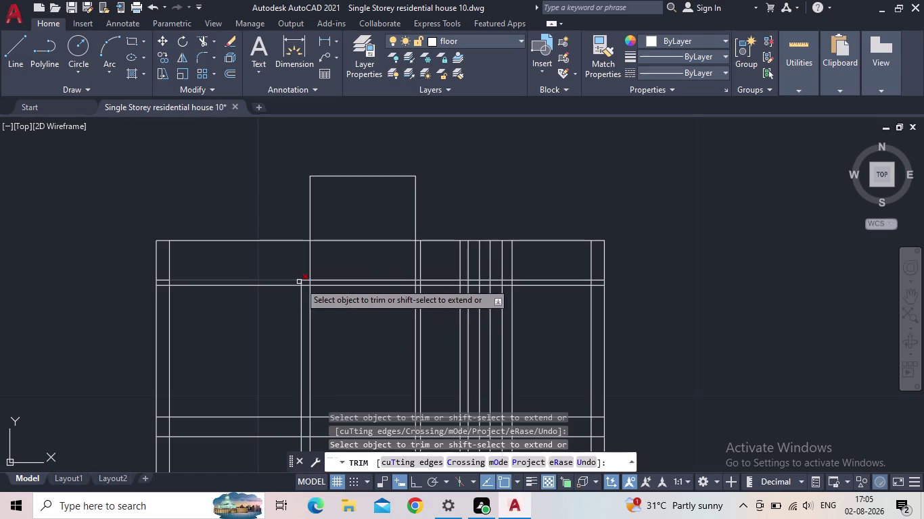
scroll(down, 3)
middle_drag(333, 320, 404, 261)
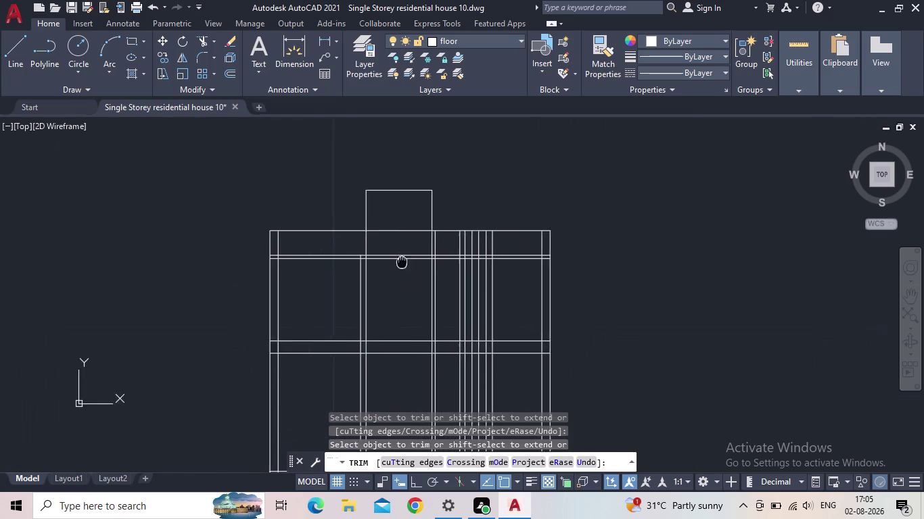
middle_drag(403, 260, 425, 252)
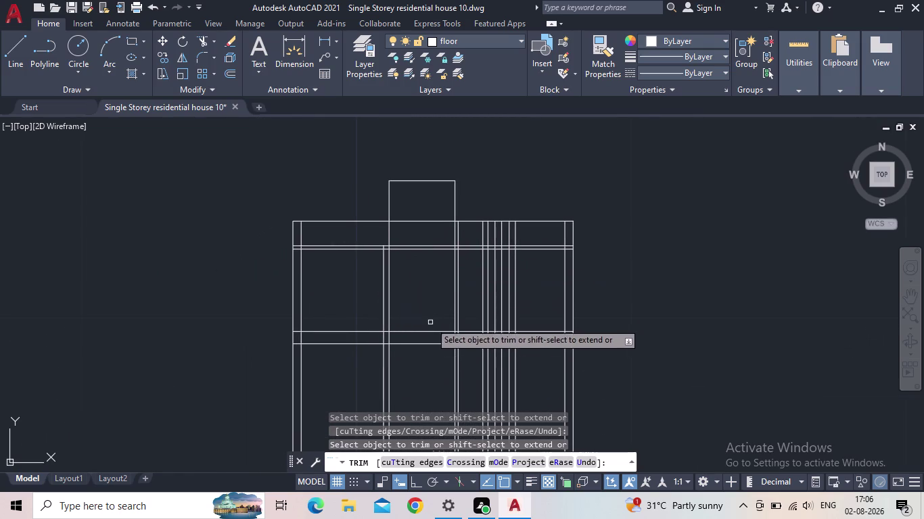
middle_drag(427, 319, 435, 246)
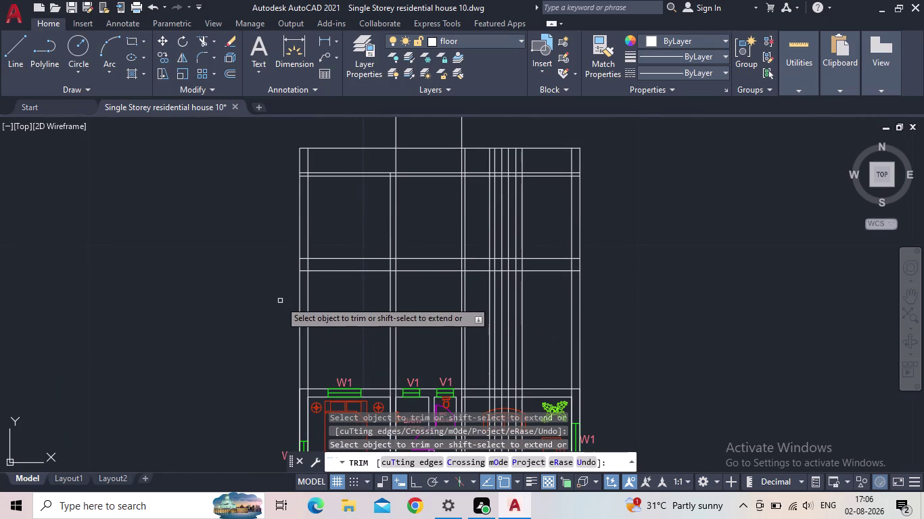
drag(293, 286, 605, 279)
scroll(down, 3)
middle_drag(590, 292, 575, 175)
key(Escape)
scroll(down, 3)
middle_drag(580, 244, 588, 155)
drag(616, 345, 511, 347)
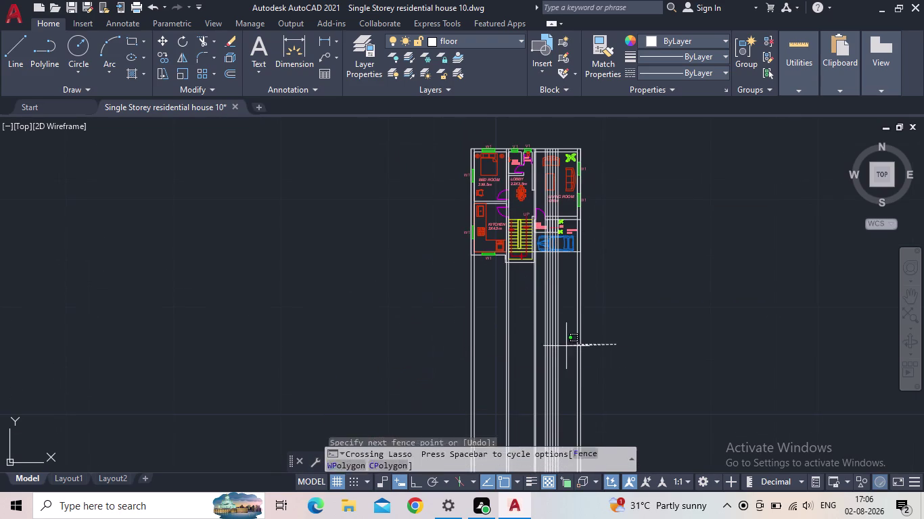
Erase the 14 leftover projection lines below the plan and zoom in on the tower.
drag(511, 346, 399, 351)
key(Delete)
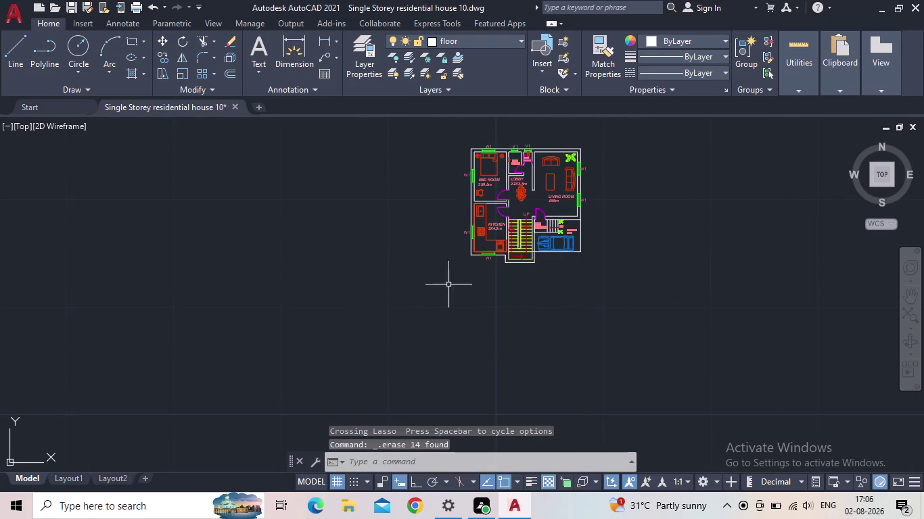
middle_drag(449, 284, 348, 434)
scroll(up, 3)
middle_drag(410, 226, 409, 234)
scroll(up, 3)
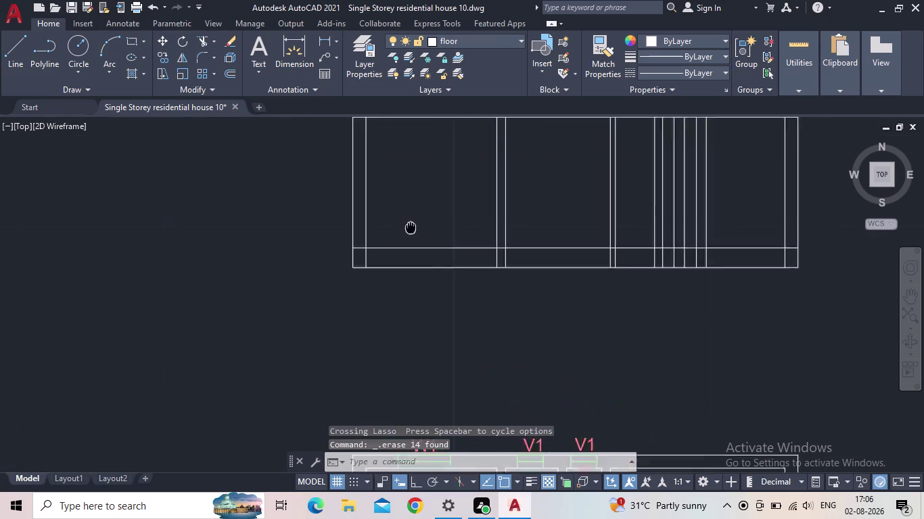
middle_drag(408, 234, 342, 303)
scroll(down, 3)
middle_drag(486, 263, 474, 329)
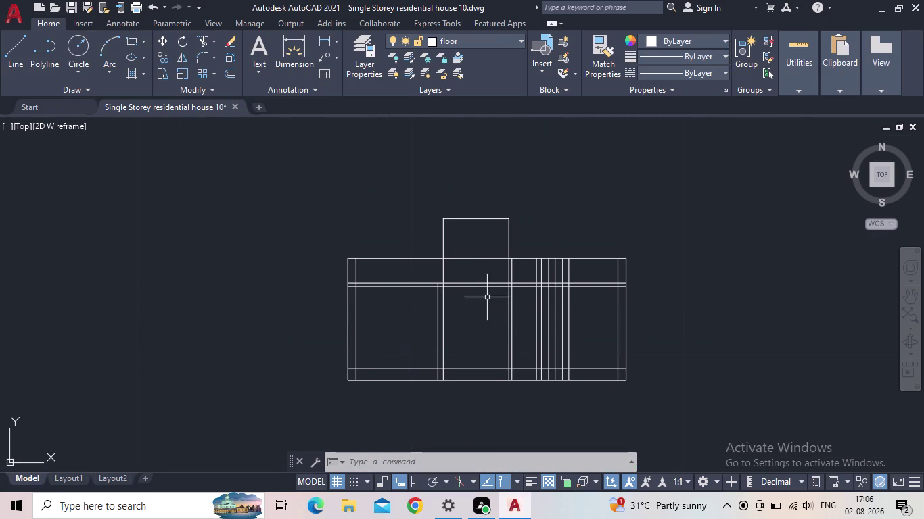
middle_drag(486, 309, 487, 341)
middle_click(469, 388)
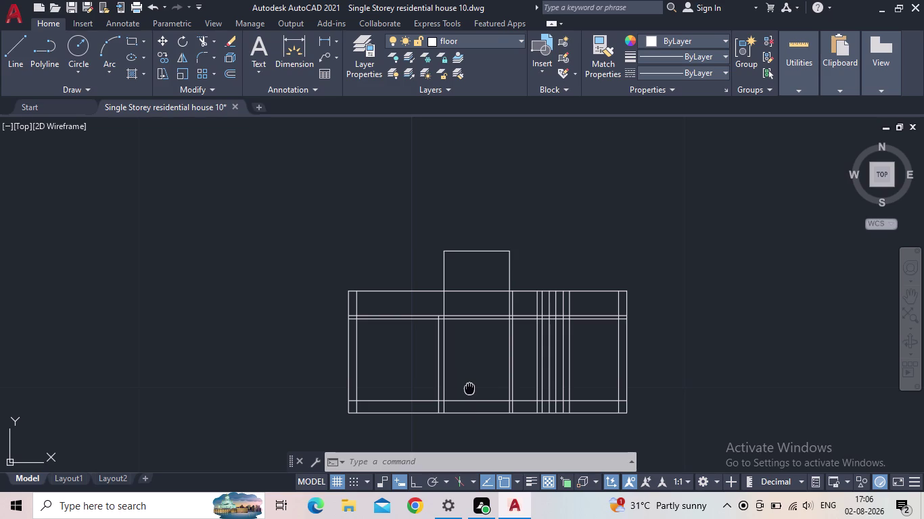
middle_click(469, 388)
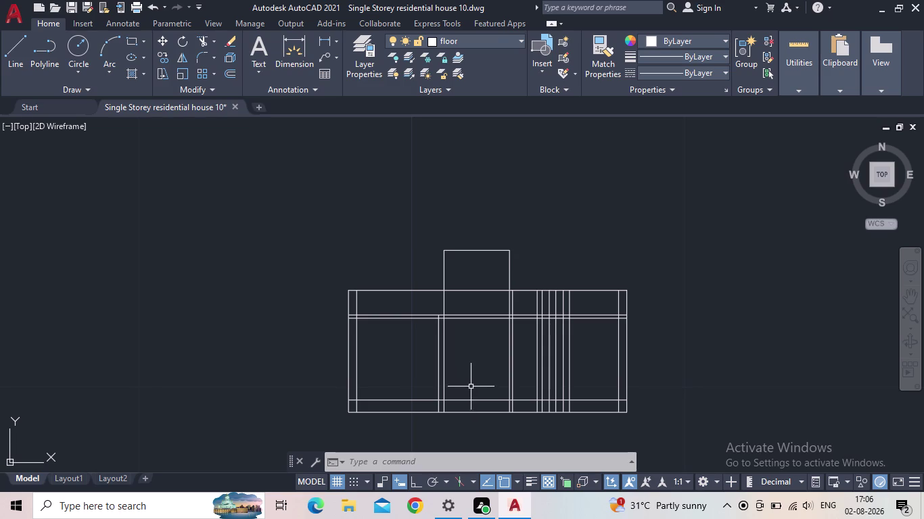
middle_drag(476, 269, 470, 284)
scroll(up, 3)
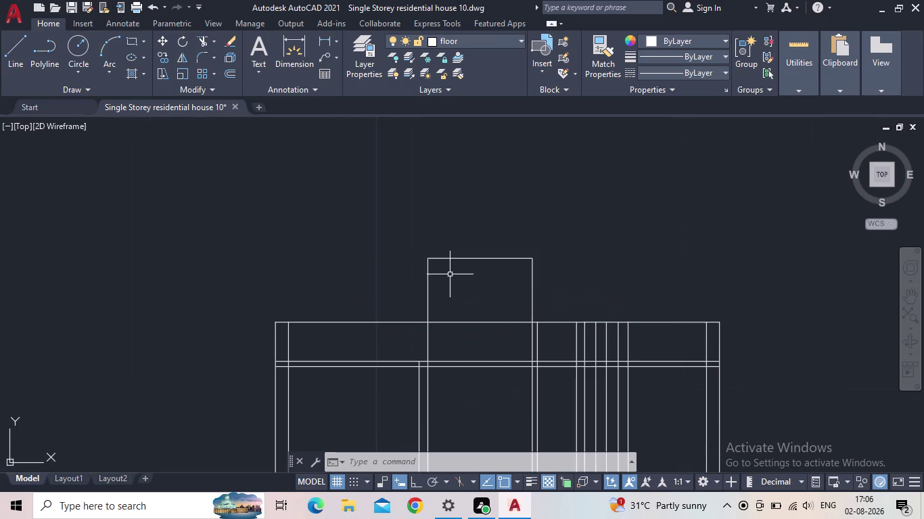
scroll(up, 3)
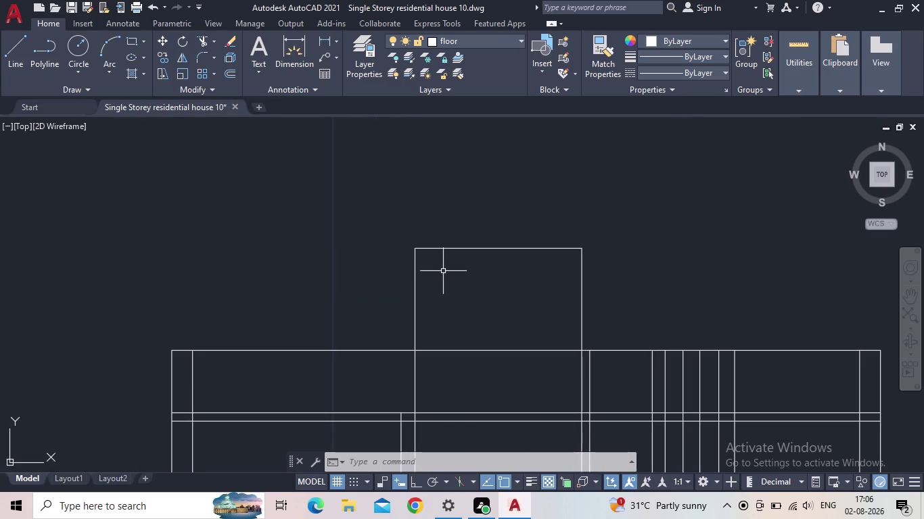
Offset the tower's top edge by 0.10, then cancel the offset.
key(o)
key(Return)
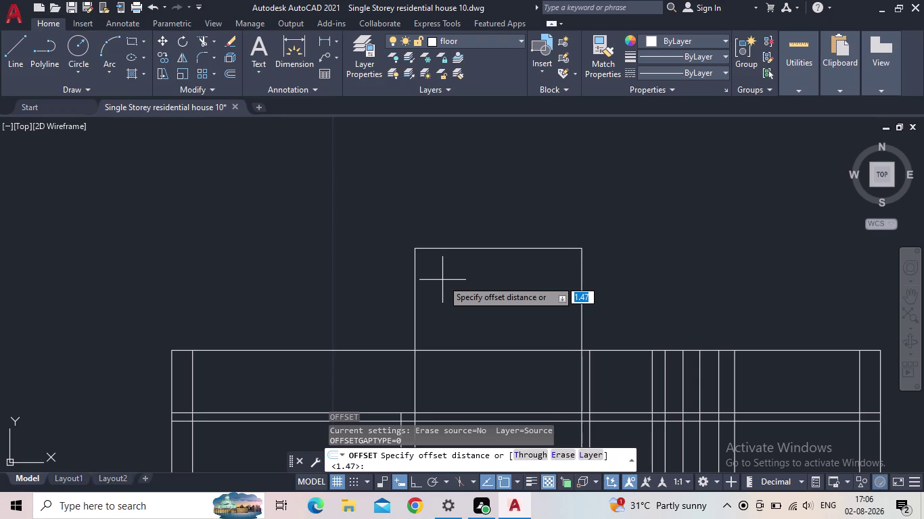
triple_click(442, 280)
text(0.1)
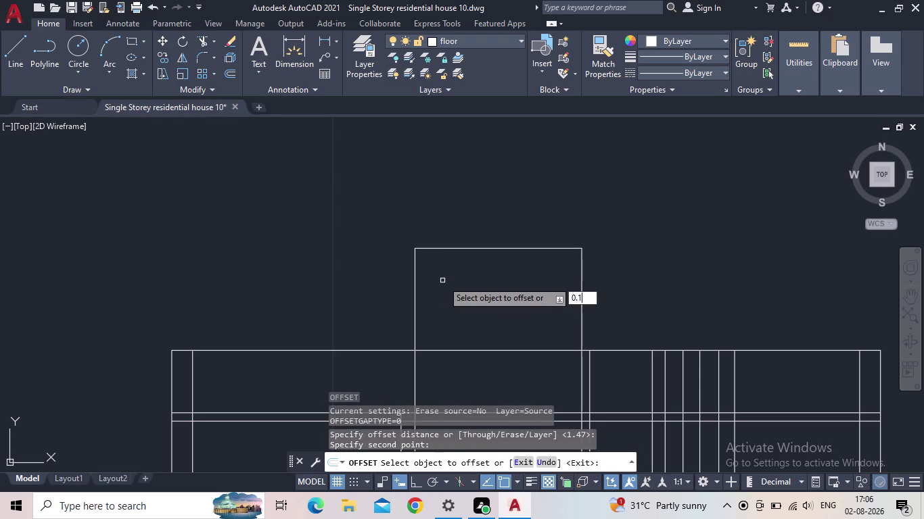
text(0)
key(Return)
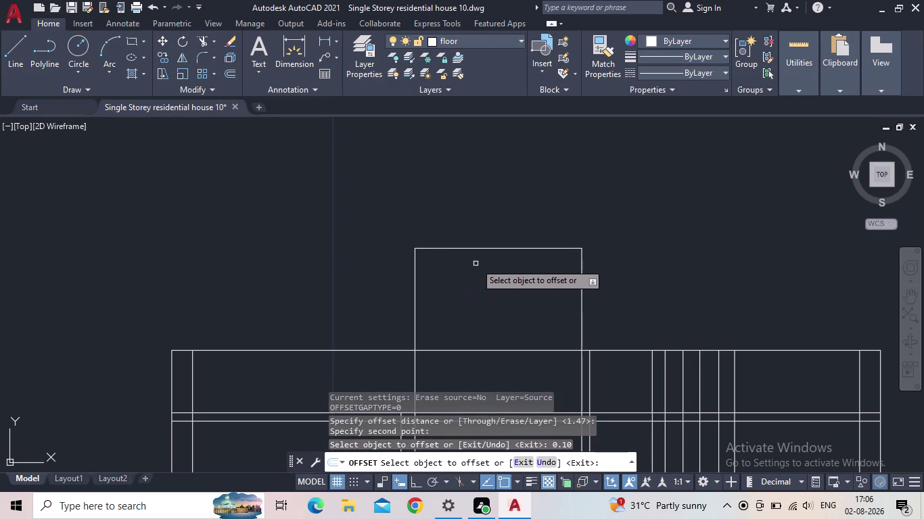
click(475, 249)
click(467, 220)
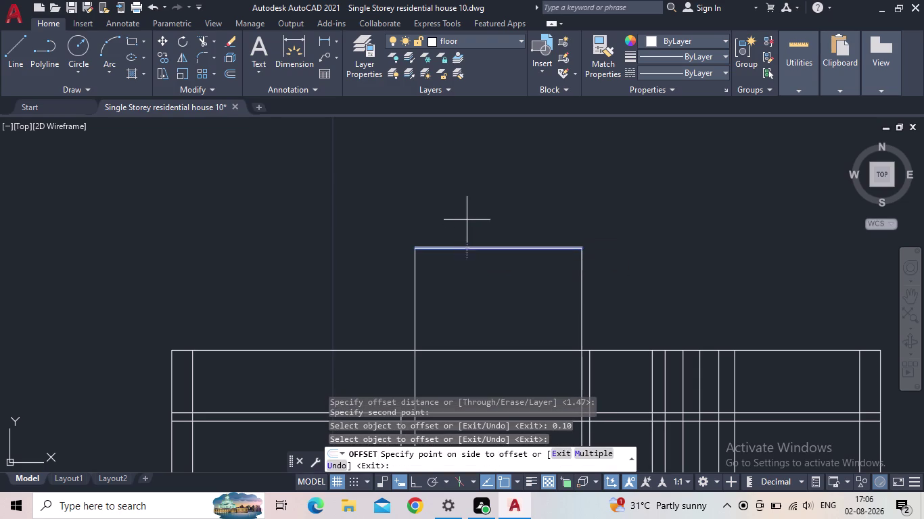
scroll(up, 3)
scroll(up, 3)
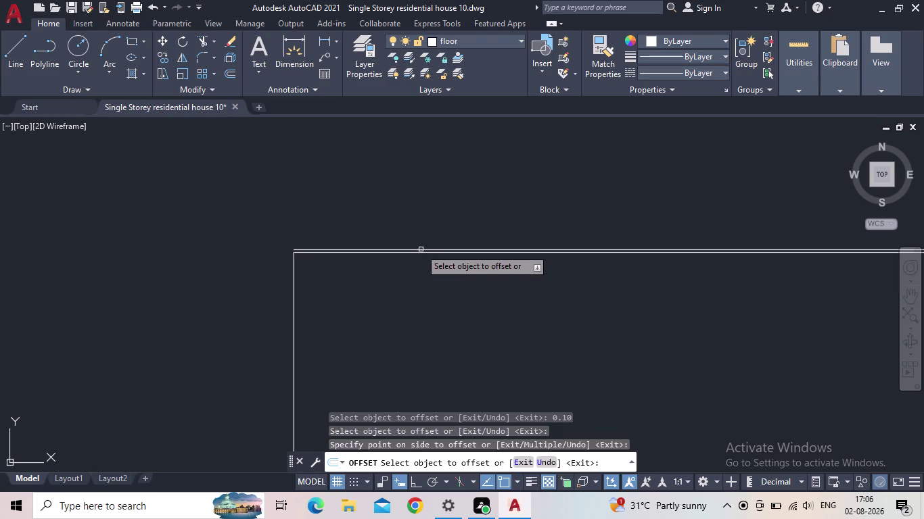
click(418, 249)
key(Delete)
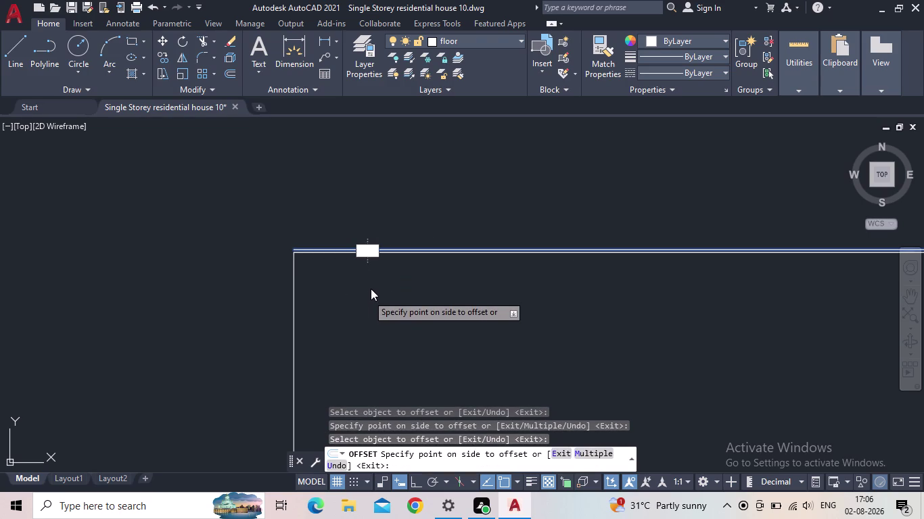
key(Escape)
Delete the unwanted offset line and attempt a 0.30 offset before cancelling.
click(348, 249)
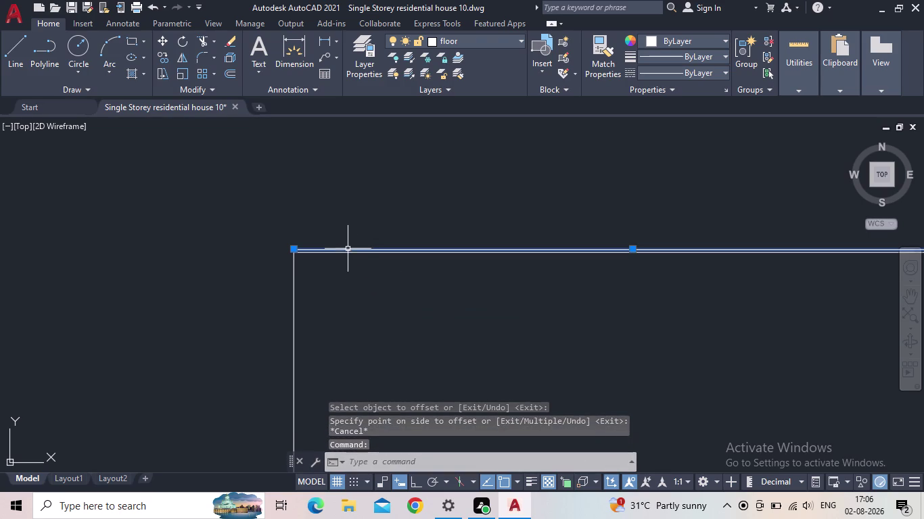
key(Delete)
key(o)
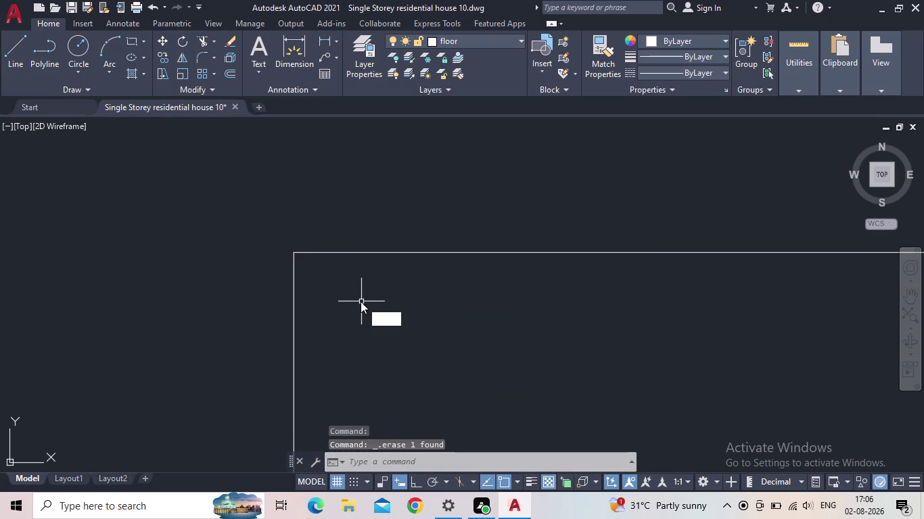
key(Return)
text(0.30)
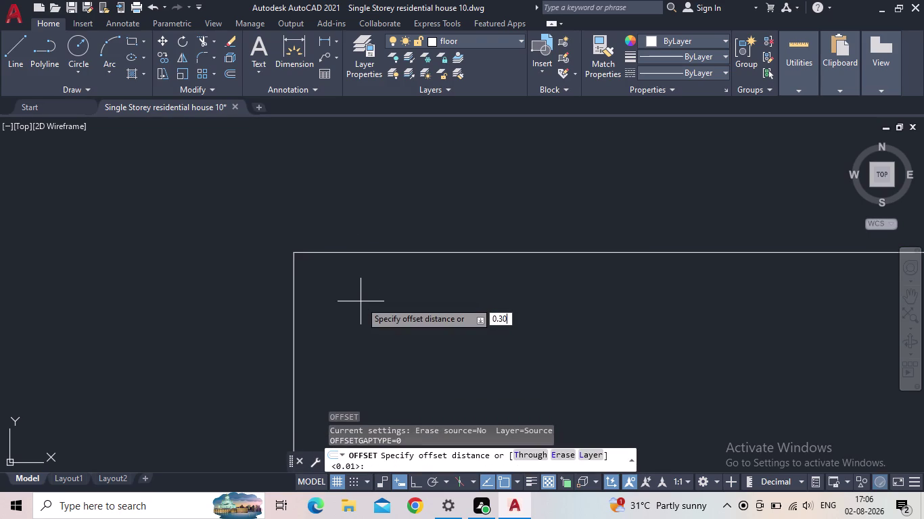
key(Return)
click(436, 252)
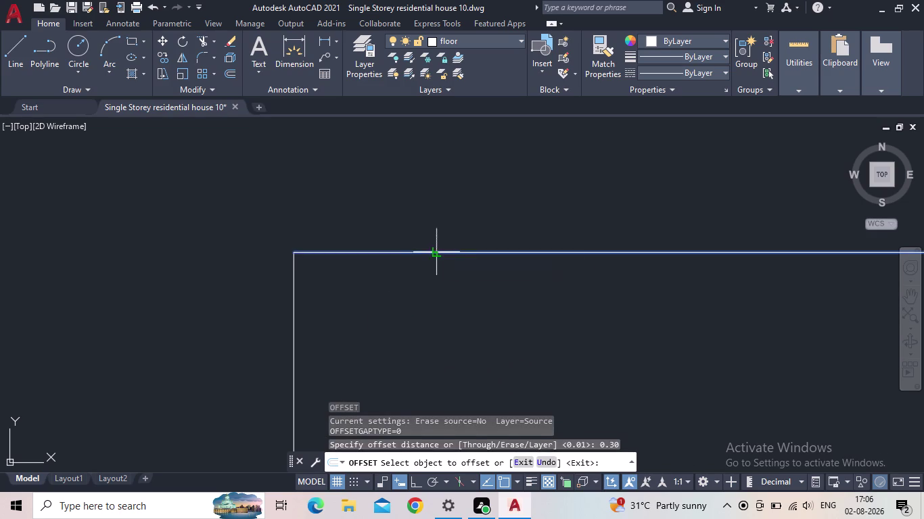
key(Escape)
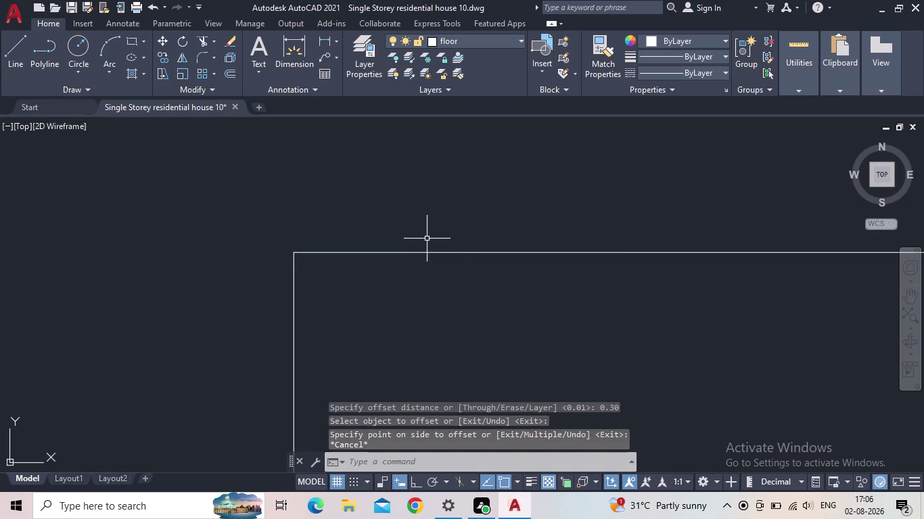
Offset the tower's top edge upward by 0.10.
key(o)
key(Return)
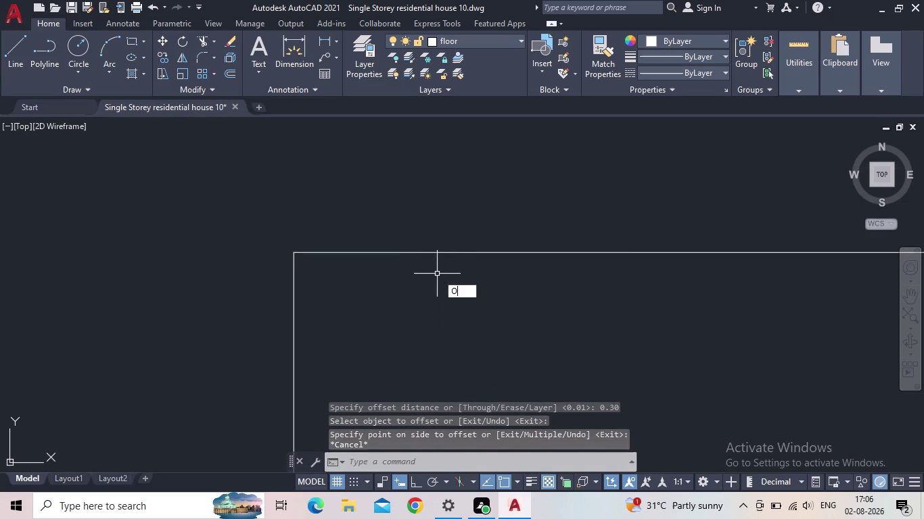
text(0.10)
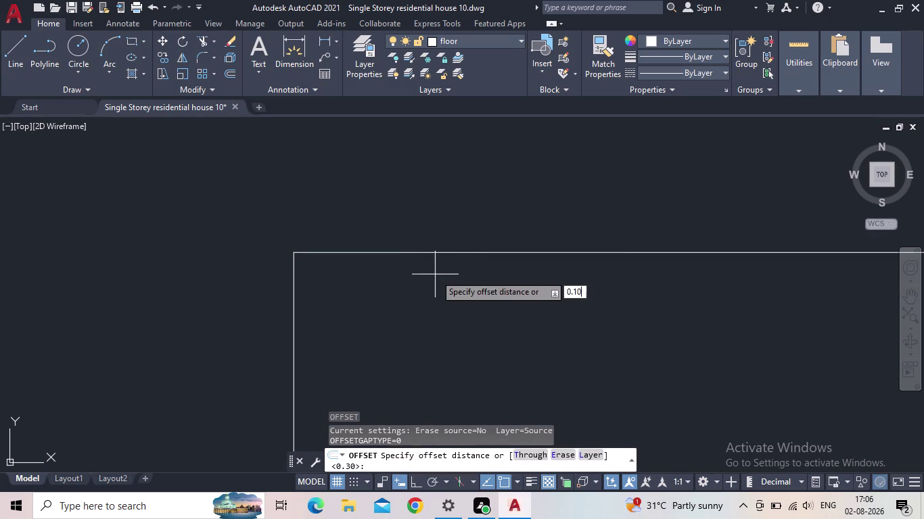
key(Return)
click(434, 253)
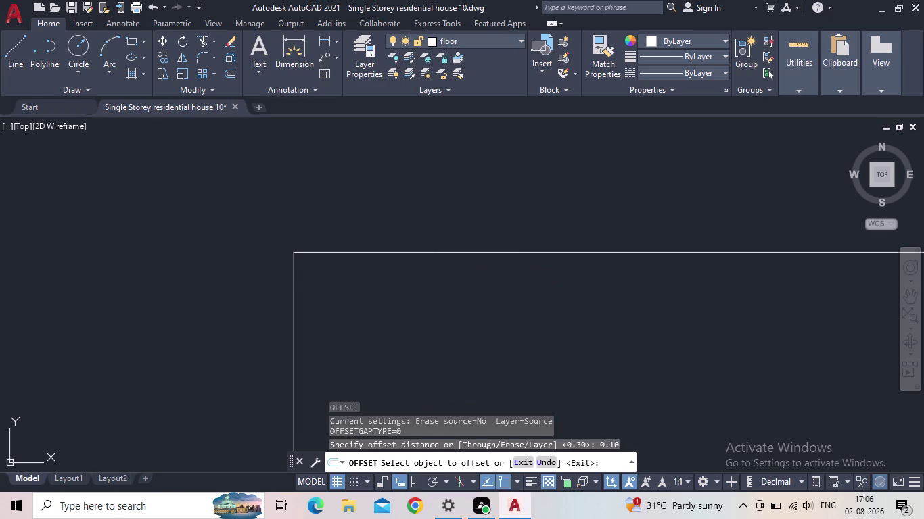
scroll(down, 3)
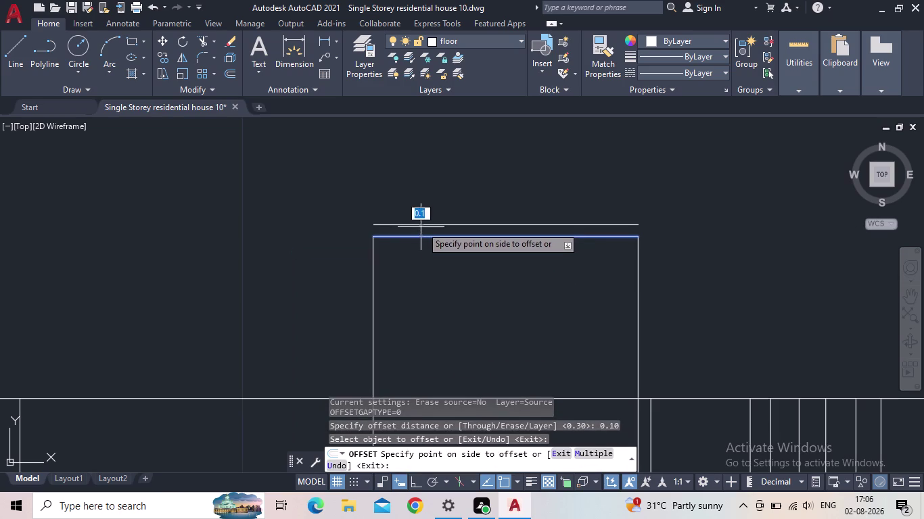
middle_drag(420, 227, 384, 239)
click(378, 234)
Draw the slab line extending 0.35 past the left wall.
key(Escape)
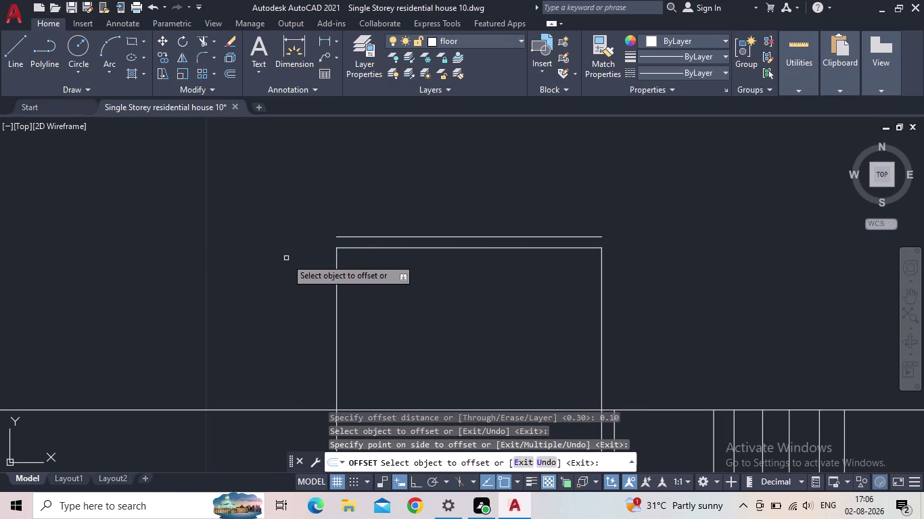
scroll(up, 3)
scroll(down, 3)
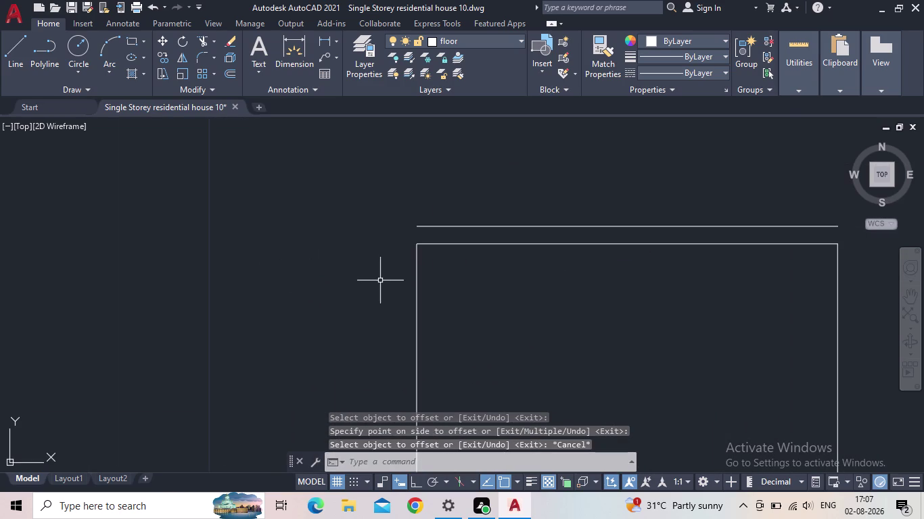
key(l)
key(Return)
click(416, 247)
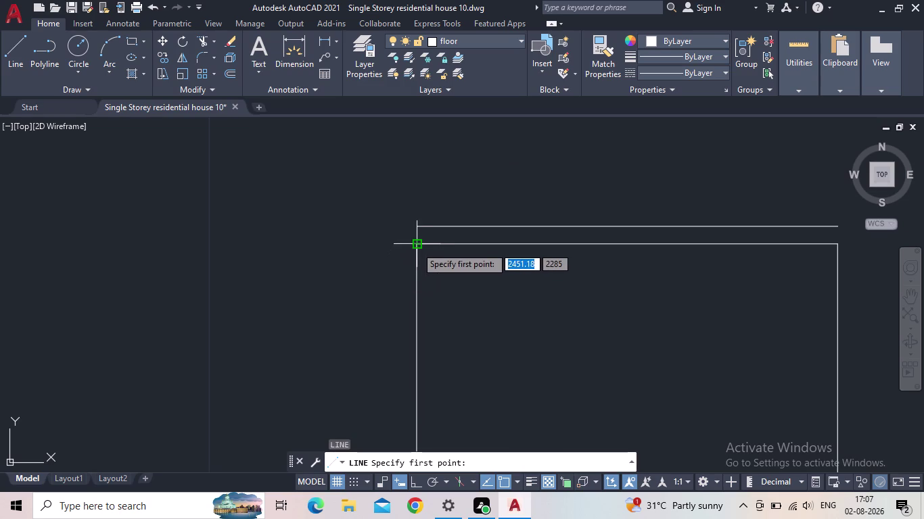
click(414, 479)
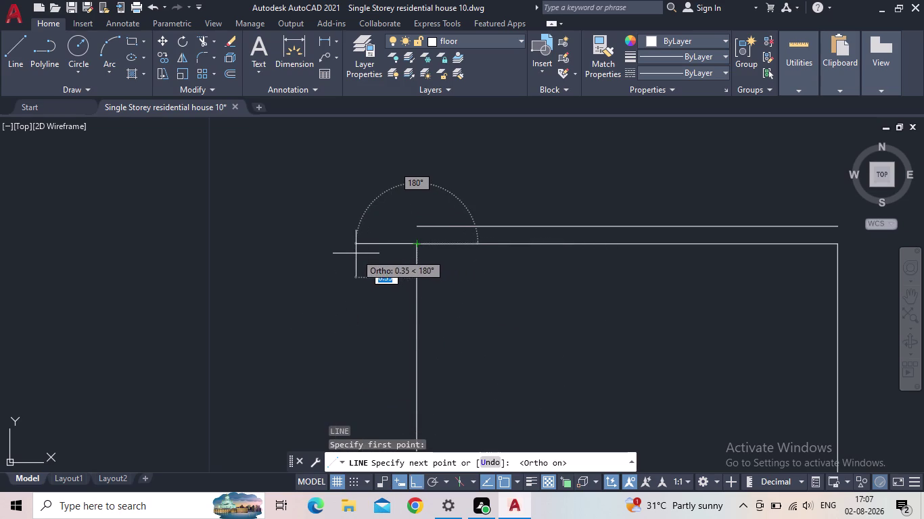
click(338, 254)
key(Escape)
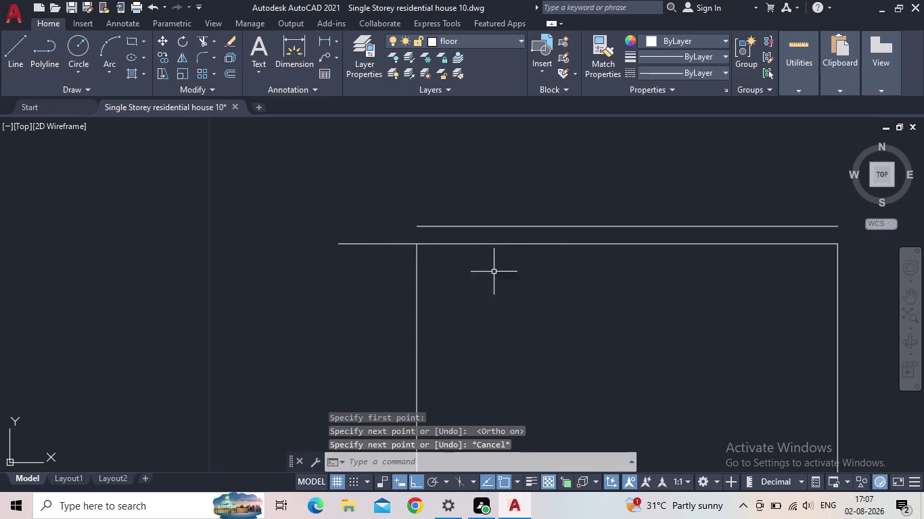
Draw the slab line extending 0.35 past the right wall.
middle_drag(684, 277, 339, 344)
text(L)
key(space)
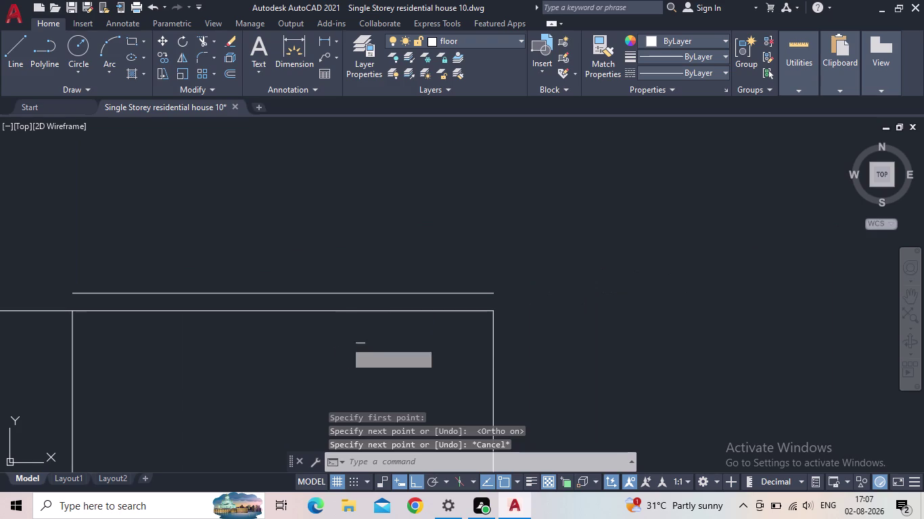
click(491, 314)
click(599, 303)
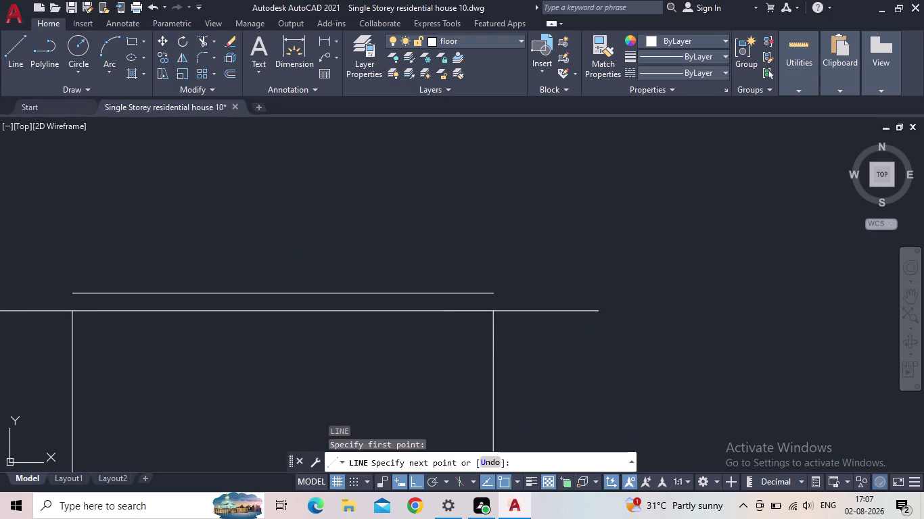
key(Escape)
Draw a short vertical end line at the slab's left end.
scroll(down, 3)
middle_drag(553, 310, 315, 329)
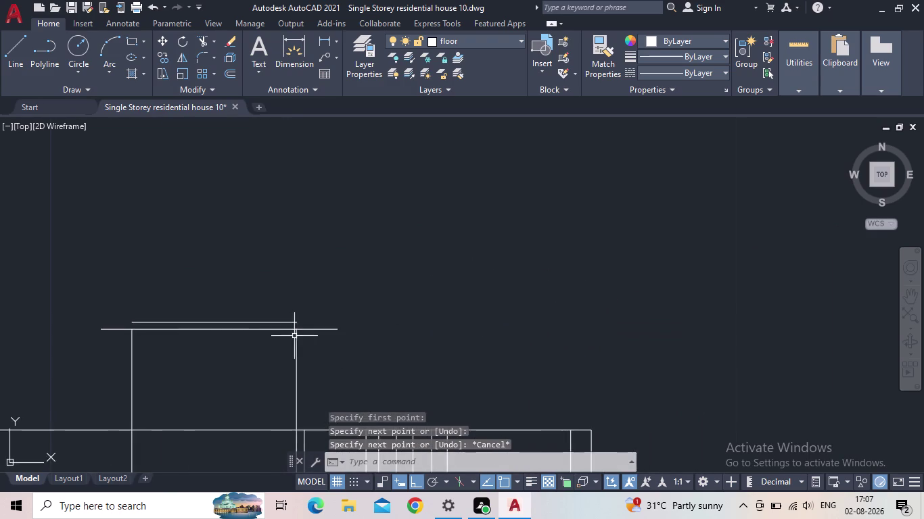
middle_drag(305, 334, 432, 307)
middle_drag(261, 324, 348, 319)
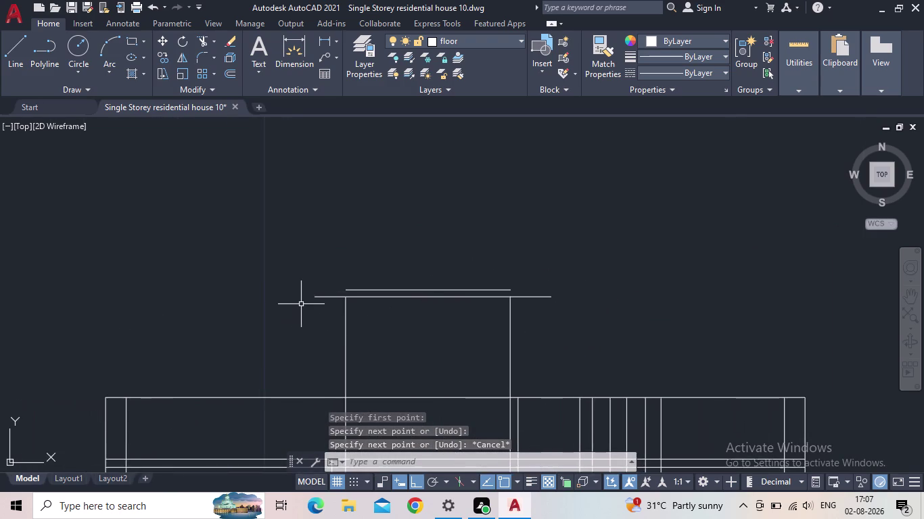
scroll(up, 3)
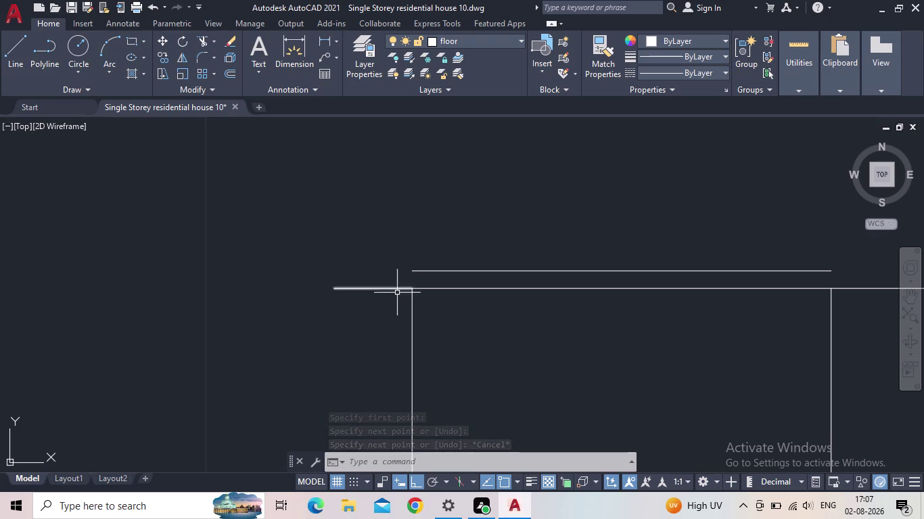
key(l)
key(space)
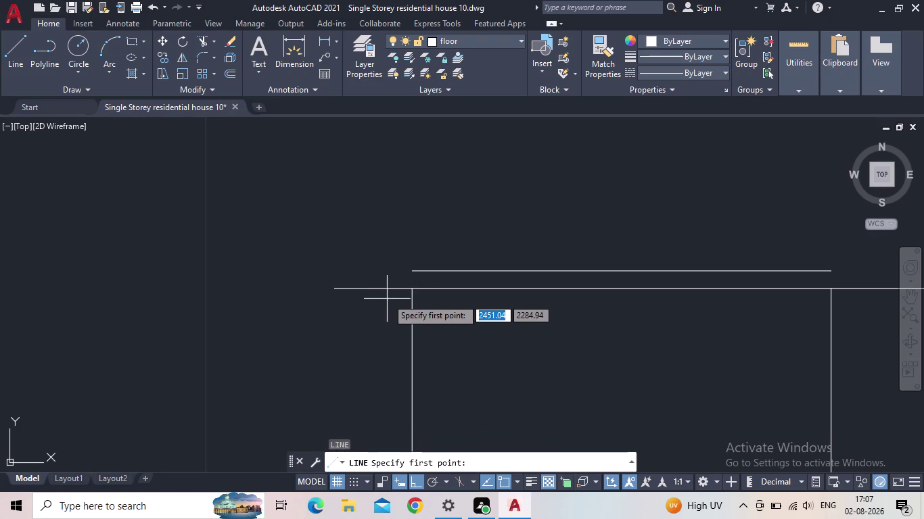
scroll(up, 3)
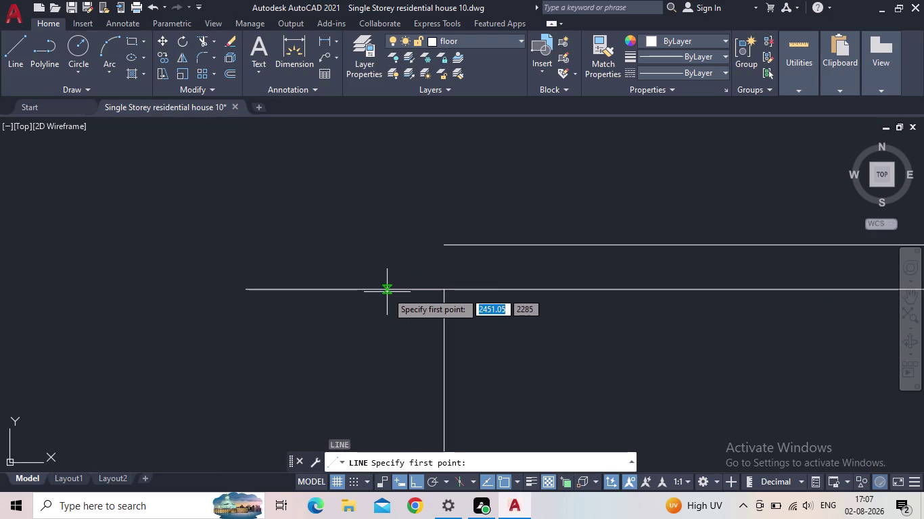
click(387, 292)
click(383, 225)
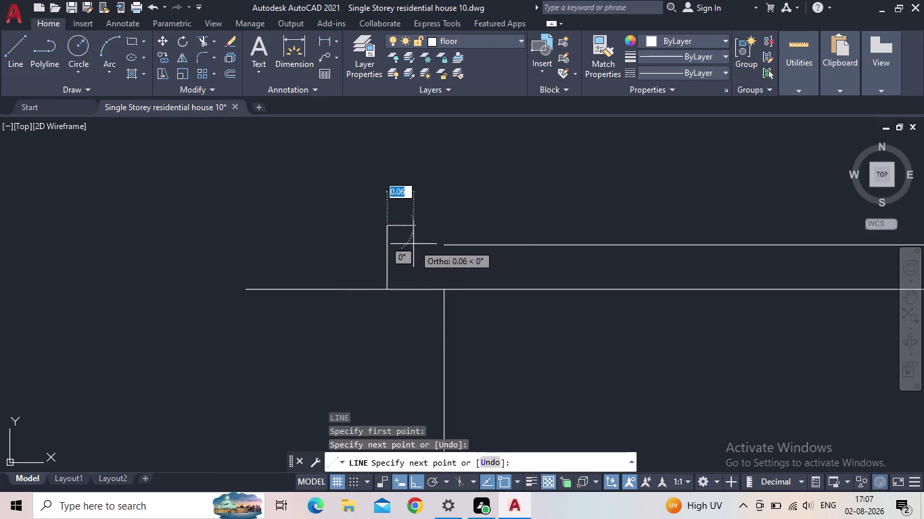
key(Escape)
Draw a short vertical end line at the slab's right end.
middle_drag(416, 255, 128, 320)
scroll(down, 3)
key(space)
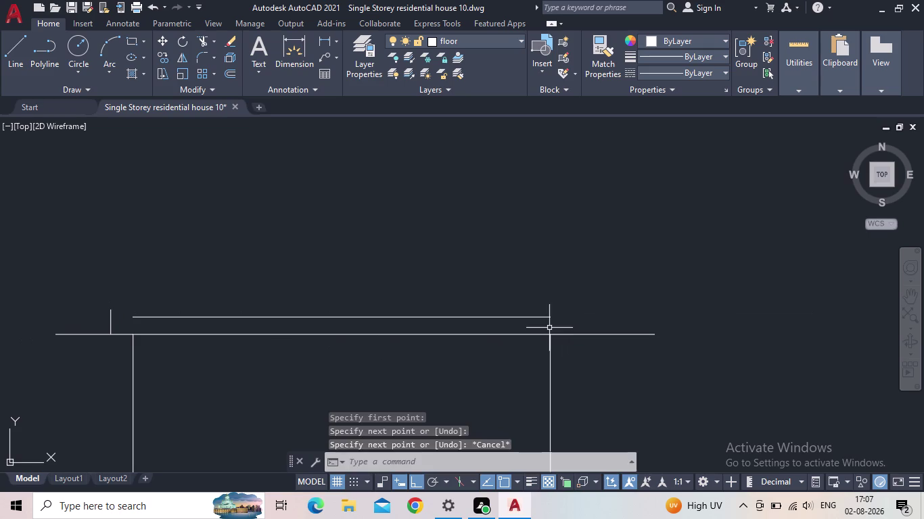
scroll(up, 3)
click(594, 336)
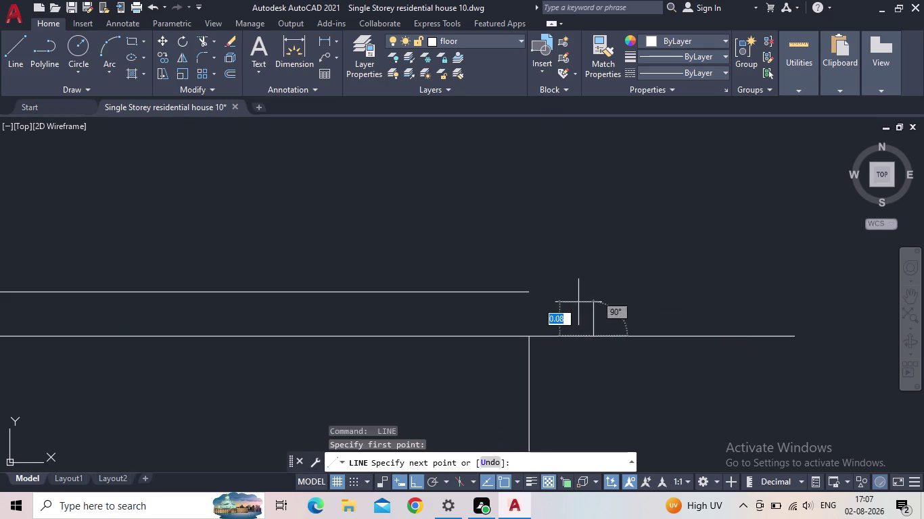
click(560, 253)
key(Escape)
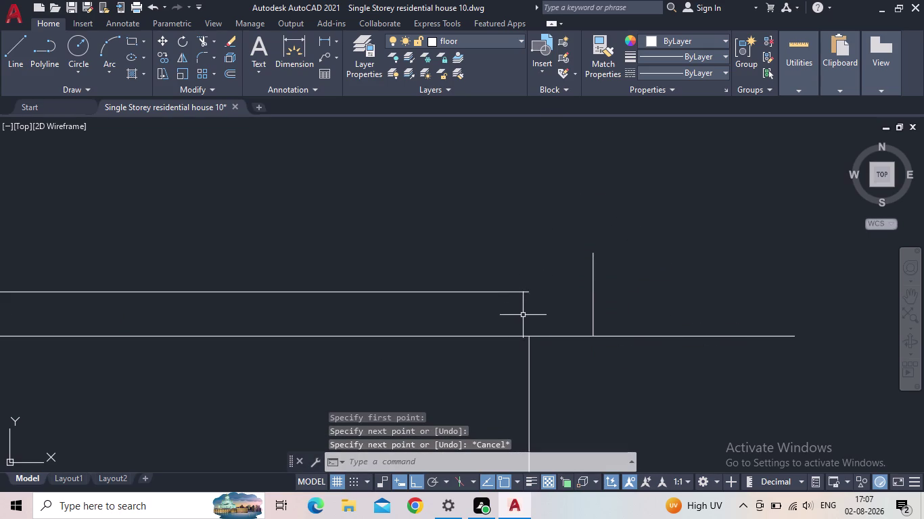
Extend the upper slab line to both vertical end lines.
key(e)
key(x)
key(space)
click(515, 290)
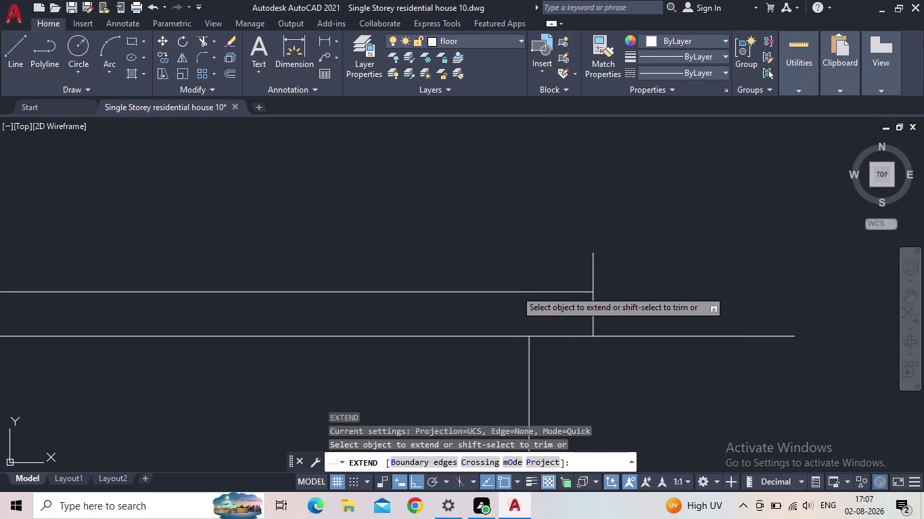
scroll(down, 3)
middle_drag(487, 277, 769, 282)
scroll(down, 3)
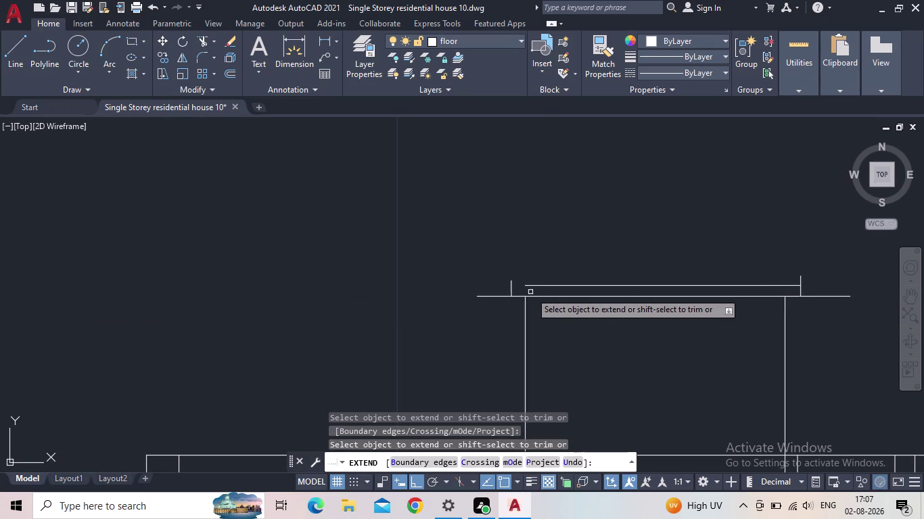
click(531, 287)
key(Escape)
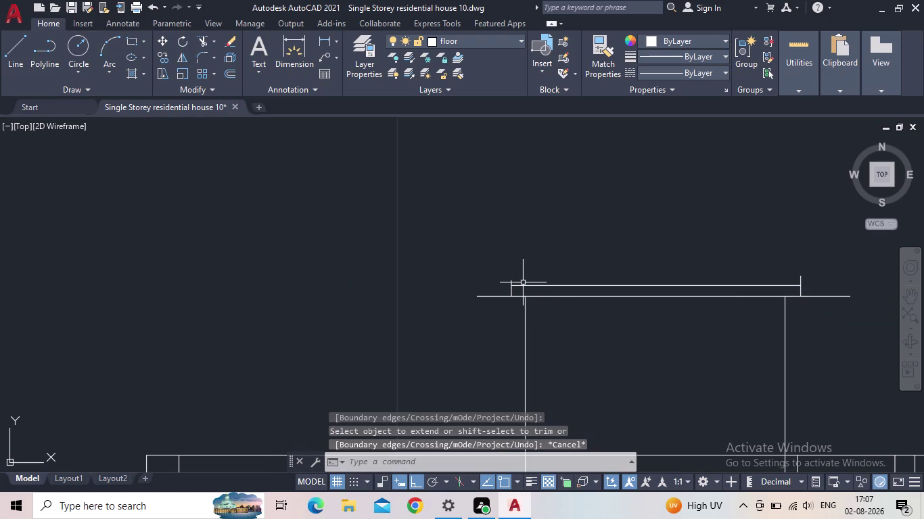
Start the TRIM command.
key(t)
text(R)
key(space)
scroll(up, 3)
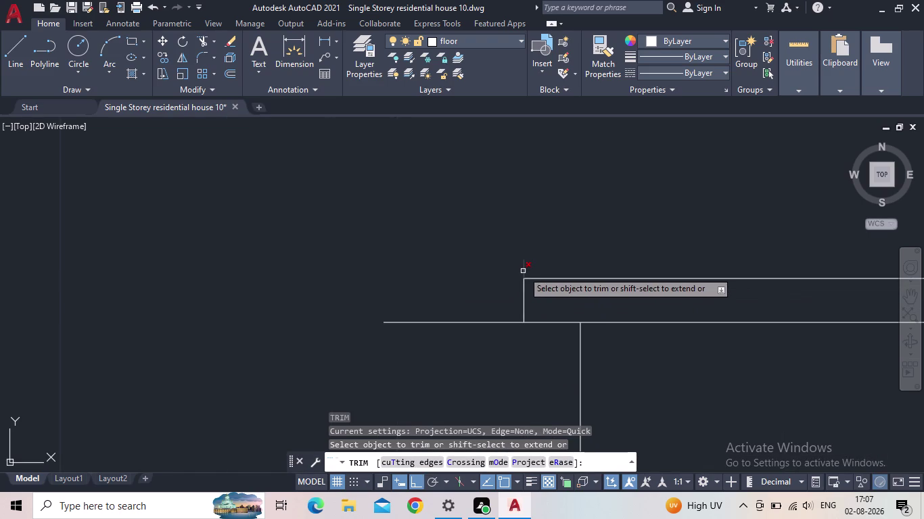
Trim the stray line ends overhanging both ends of the tower's top slab.
click(523, 271)
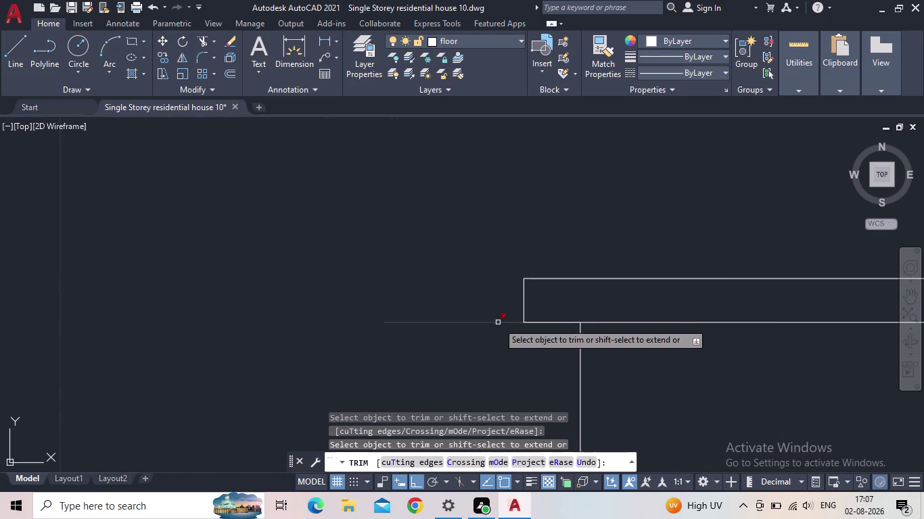
click(498, 323)
scroll(down, 3)
middle_drag(504, 341, 381, 326)
scroll(down, 3)
scroll(up, 3)
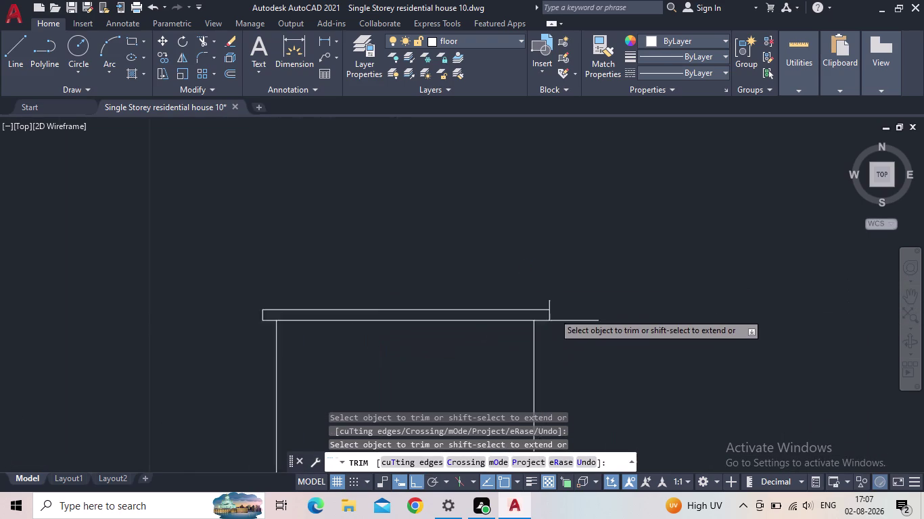
scroll(up, 3)
click(549, 301)
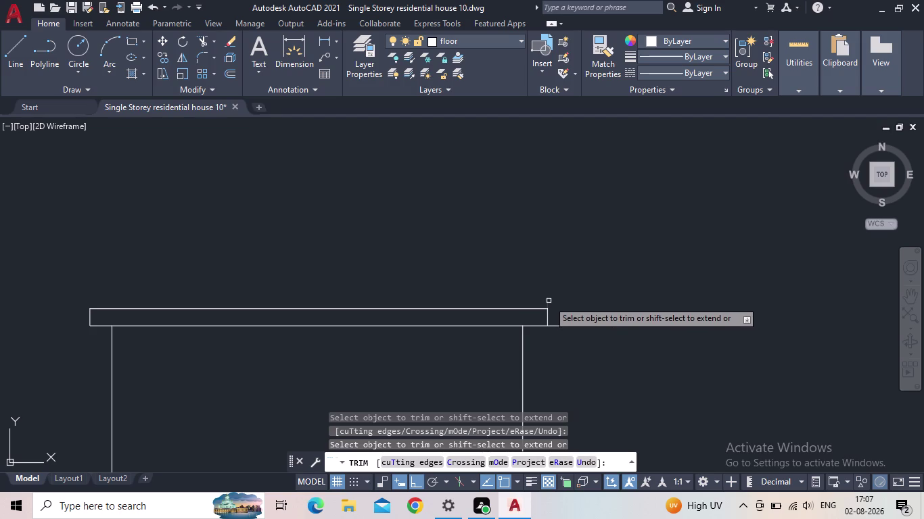
click(570, 326)
scroll(down, 3)
middle_drag(608, 340, 593, 285)
middle_click(591, 280)
scroll(down, 3)
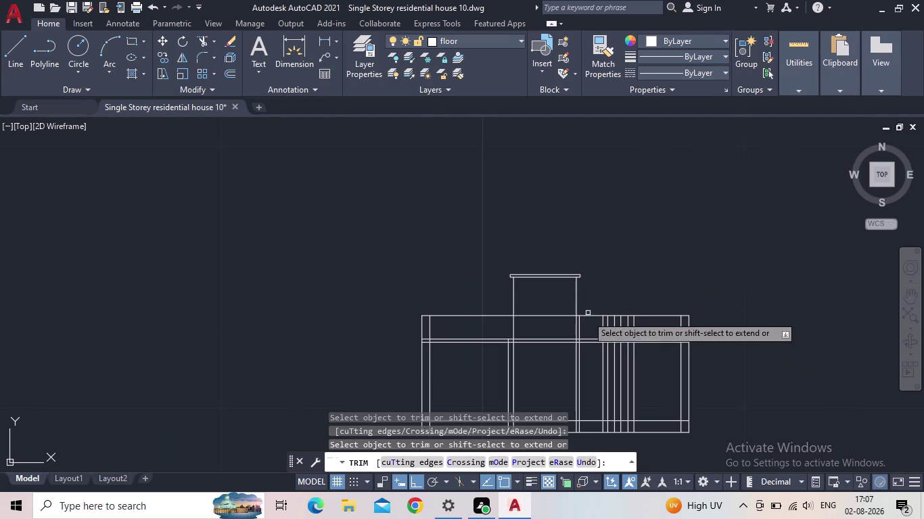
middle_drag(546, 368, 555, 297)
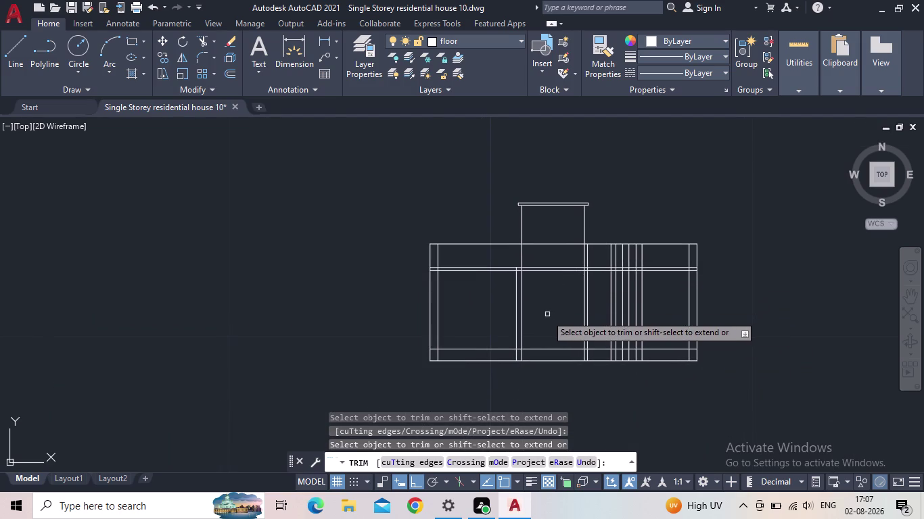
click(516, 291)
scroll(up, 3)
scroll(up, 3)
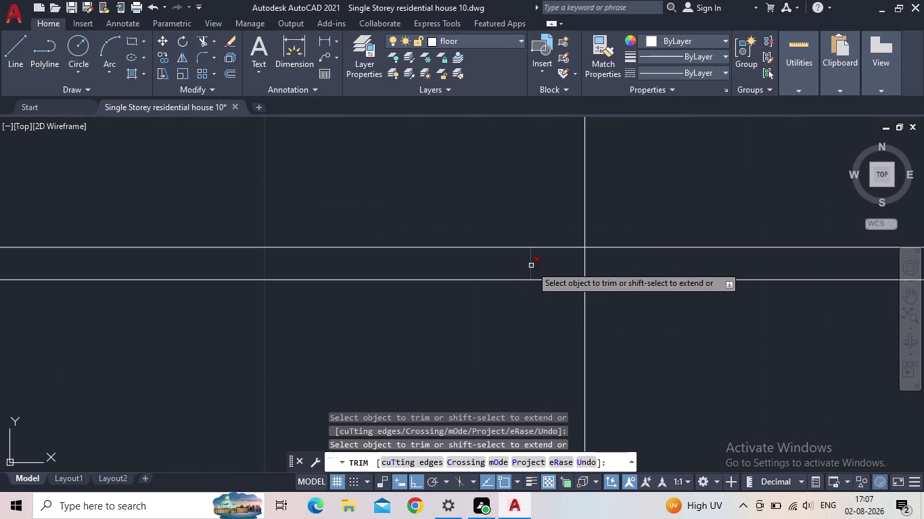
Trim the remaining excess line segments around the tower in the elevation.
click(531, 266)
scroll(down, 3)
middle_drag(536, 331, 539, 257)
scroll(down, 3)
middle_drag(524, 304, 524, 296)
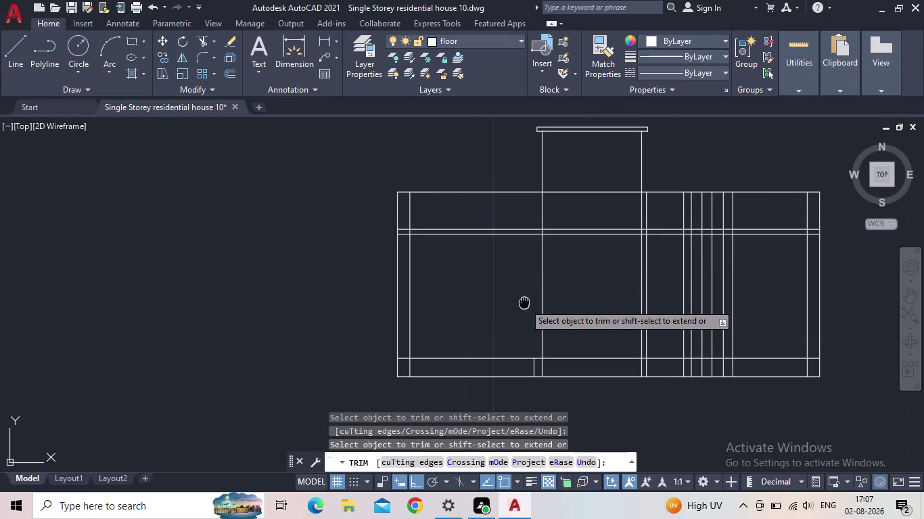
middle_drag(524, 296, 527, 243)
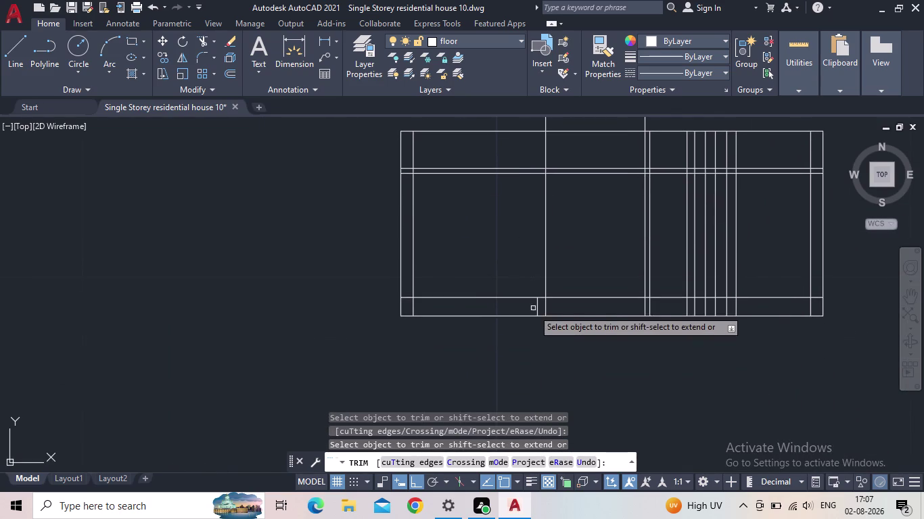
scroll(up, 3)
scroll(down, 3)
middle_drag(650, 298, 520, 332)
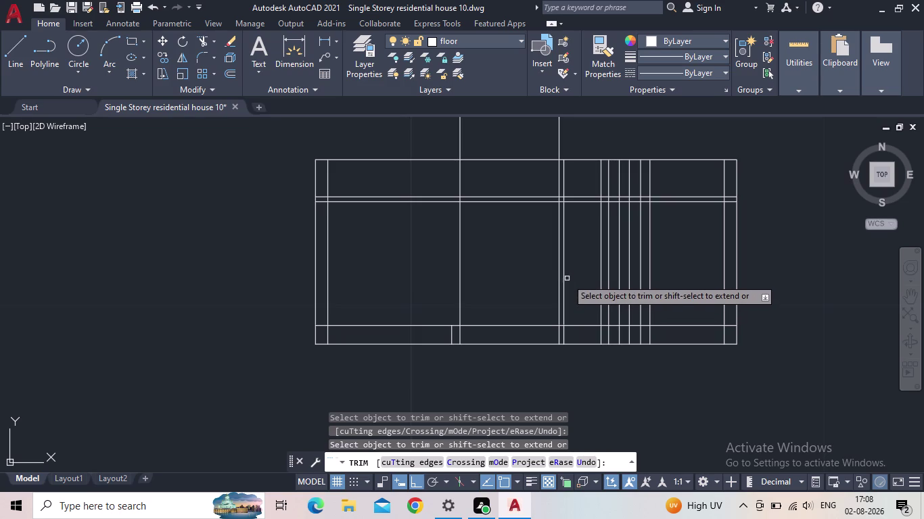
click(564, 280)
middle_drag(569, 249, 556, 335)
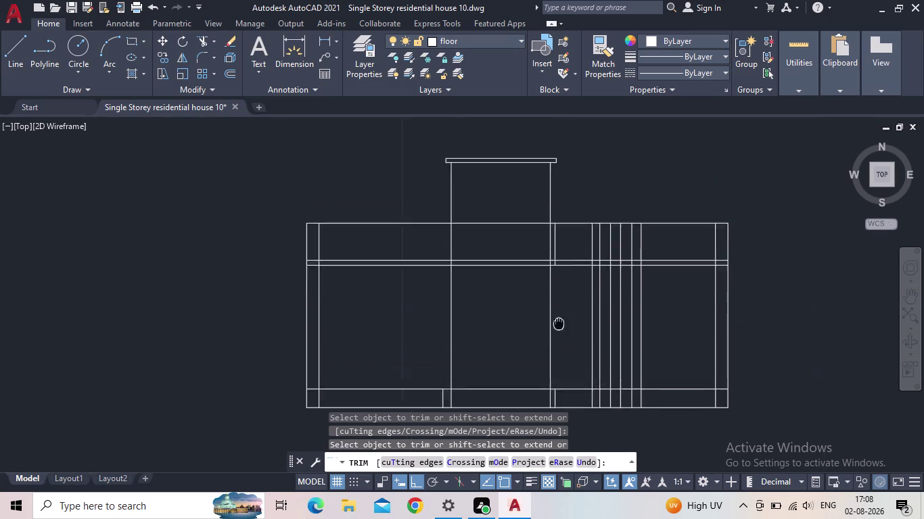
middle_drag(557, 335, 556, 339)
scroll(up, 3)
scroll(up, 3)
click(567, 261)
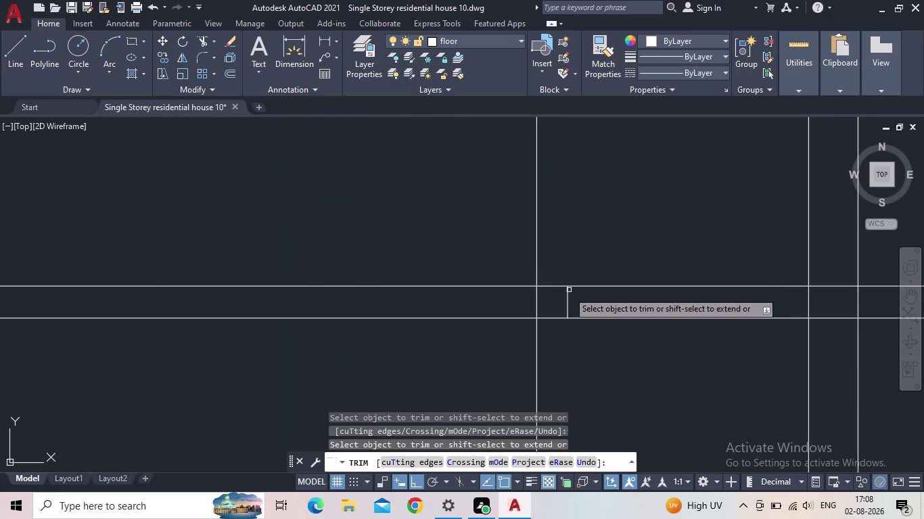
click(568, 303)
scroll(down, 3)
middle_drag(564, 227, 555, 310)
scroll(down, 3)
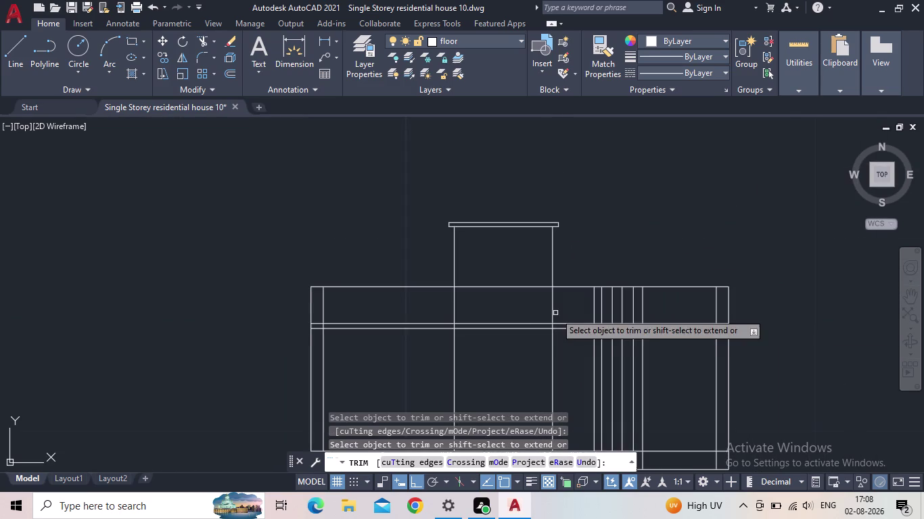
scroll(down, 3)
middle_drag(475, 280, 432, 201)
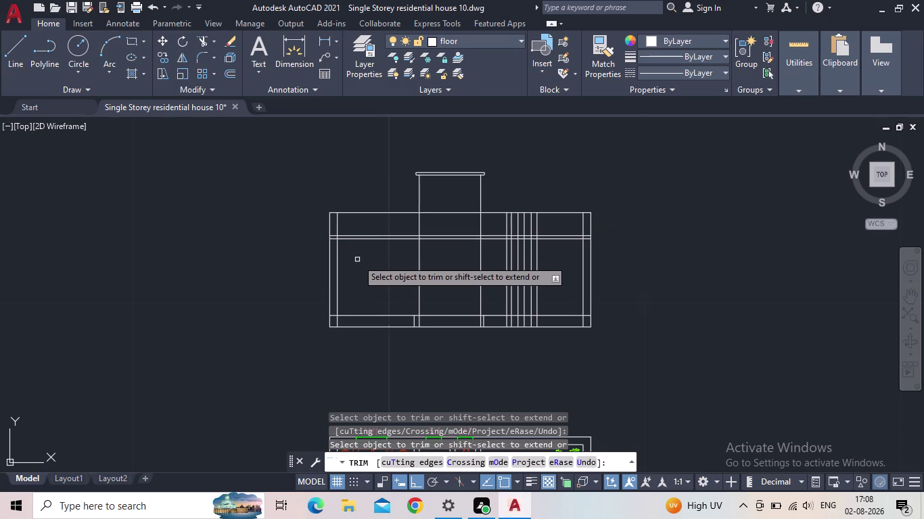
middle_drag(408, 300, 378, 312)
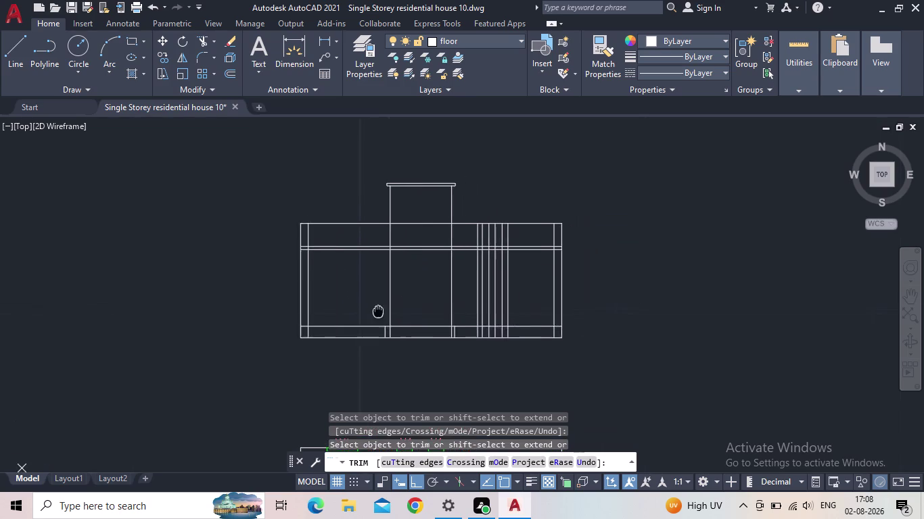
middle_drag(378, 312, 378, 312)
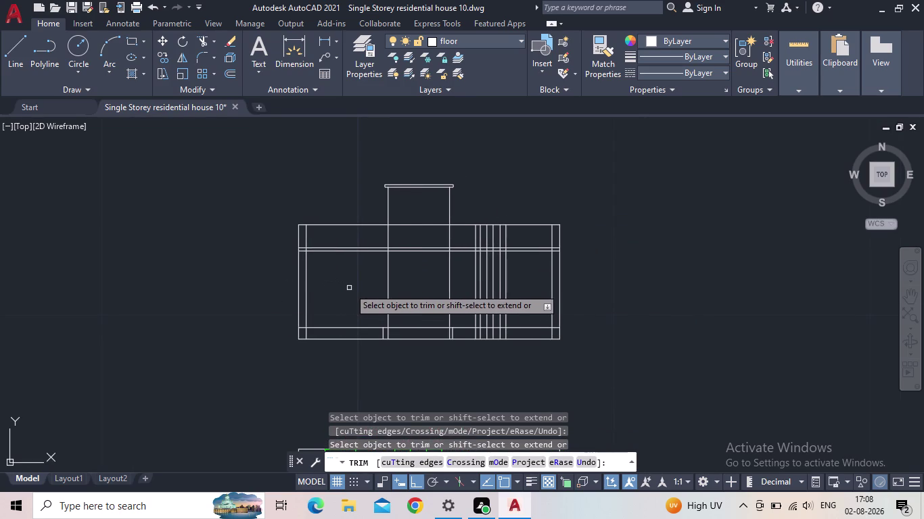
middle_drag(339, 286, 395, 331)
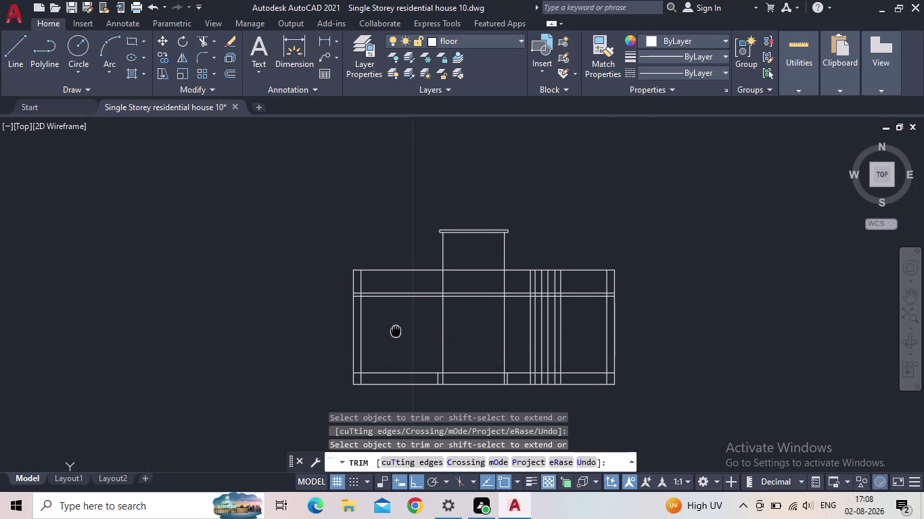
middle_drag(394, 330, 399, 332)
scroll(up, 3)
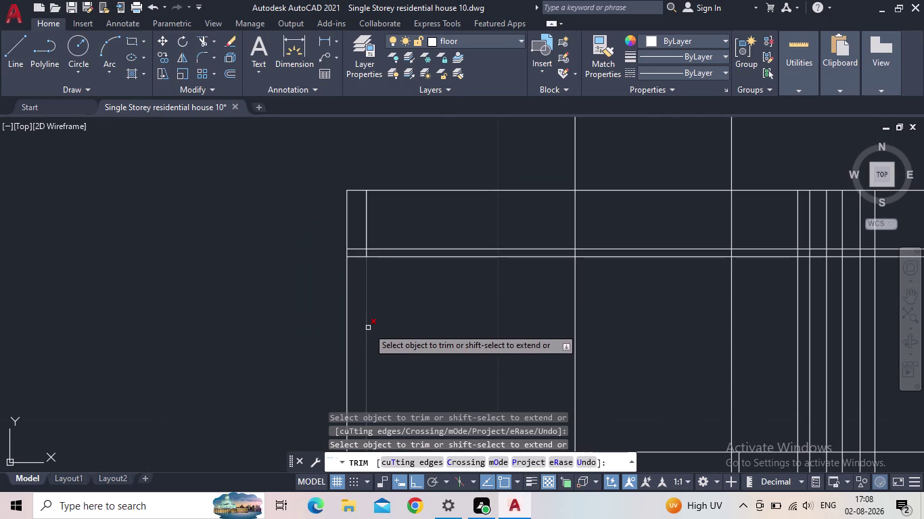
Trim away the inner left vertical line from base to top band, then end trimming.
click(367, 329)
click(365, 236)
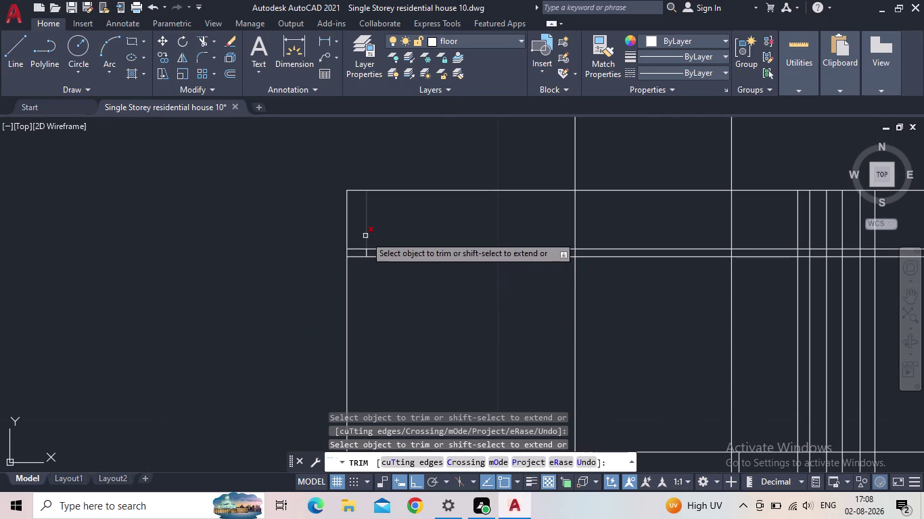
scroll(up, 3)
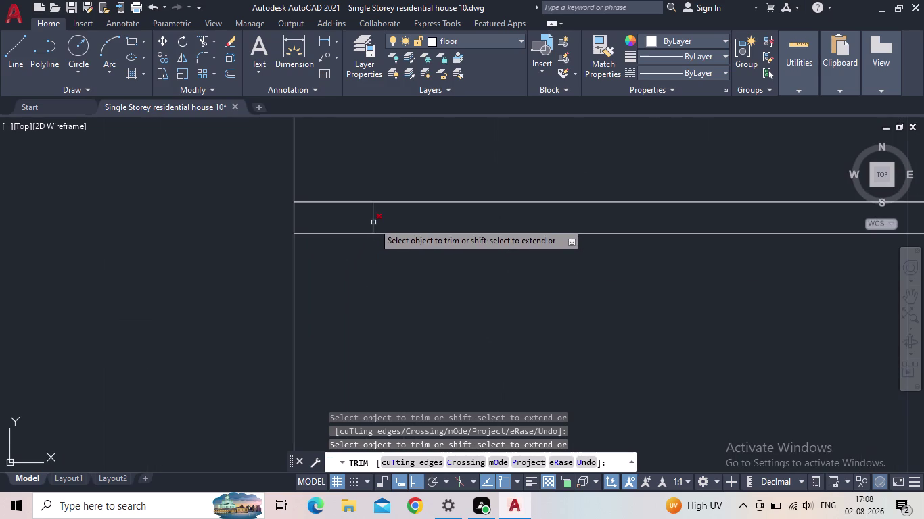
click(373, 223)
scroll(down, 3)
middle_drag(422, 319, 398, 227)
scroll(up, 3)
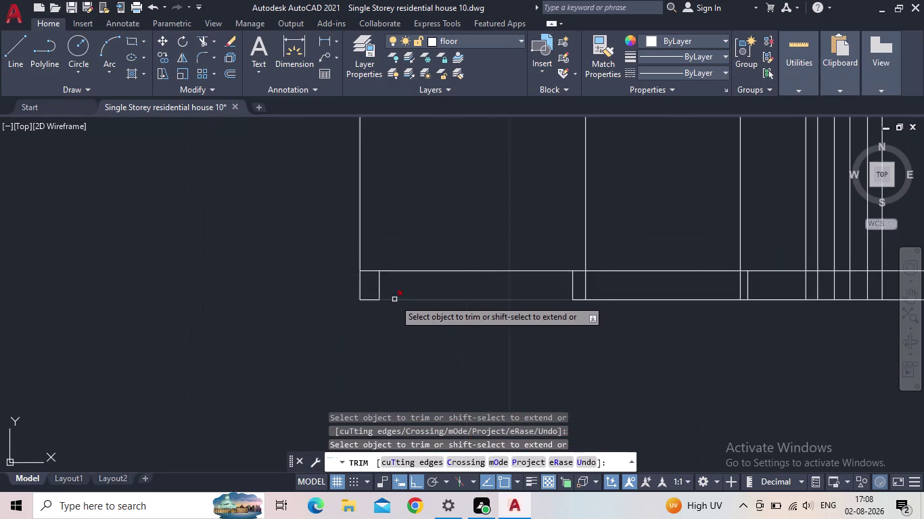
click(380, 290)
scroll(down, 3)
middle_drag(406, 235, 377, 303)
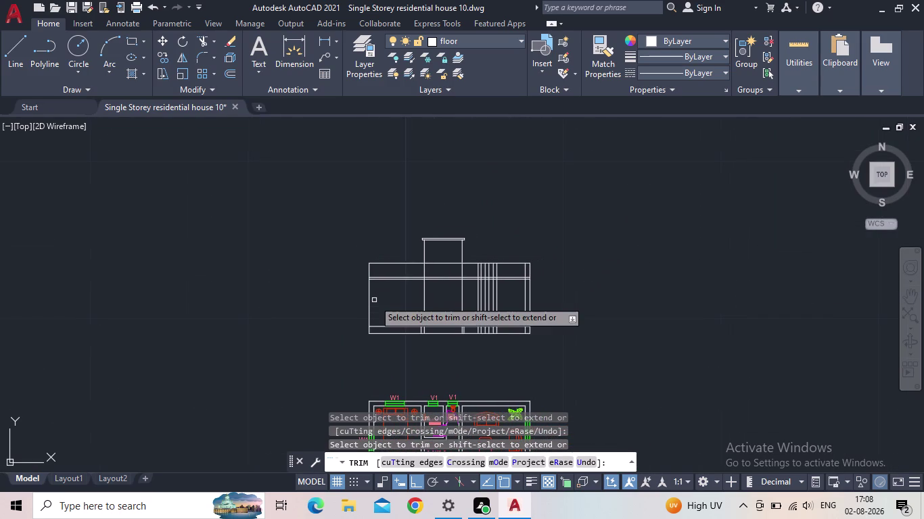
middle_drag(406, 312, 403, 222)
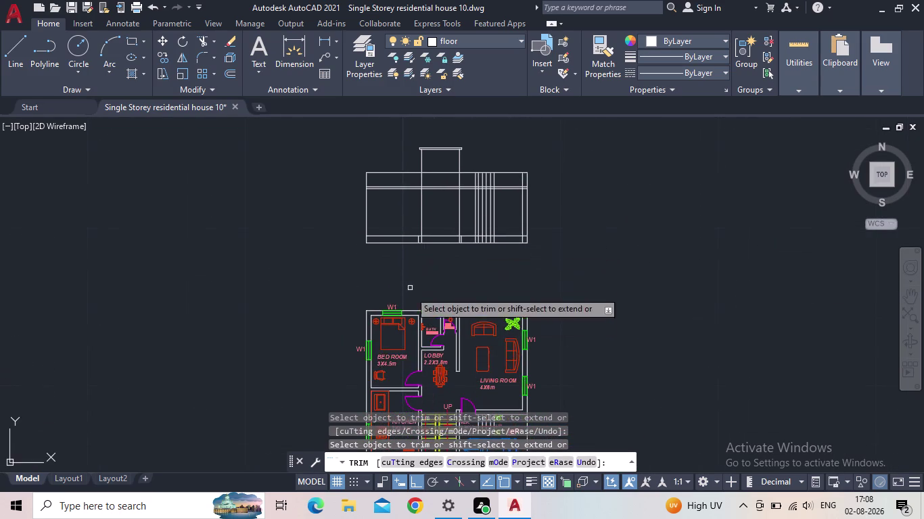
scroll(down, 3)
middle_drag(415, 335, 441, 204)
scroll(up, 3)
scroll(up, 3)
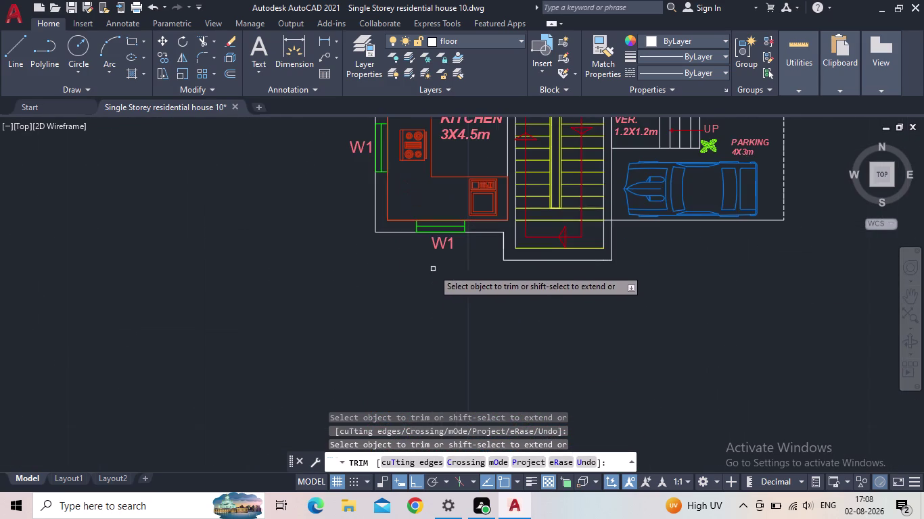
middle_drag(437, 271, 407, 404)
scroll(down, 3)
middle_drag(344, 248, 299, 338)
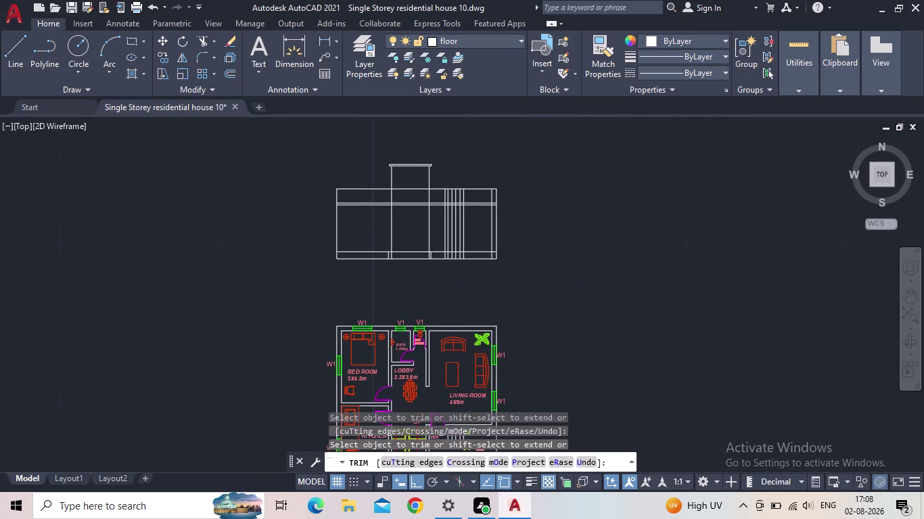
middle_drag(264, 296, 190, 311)
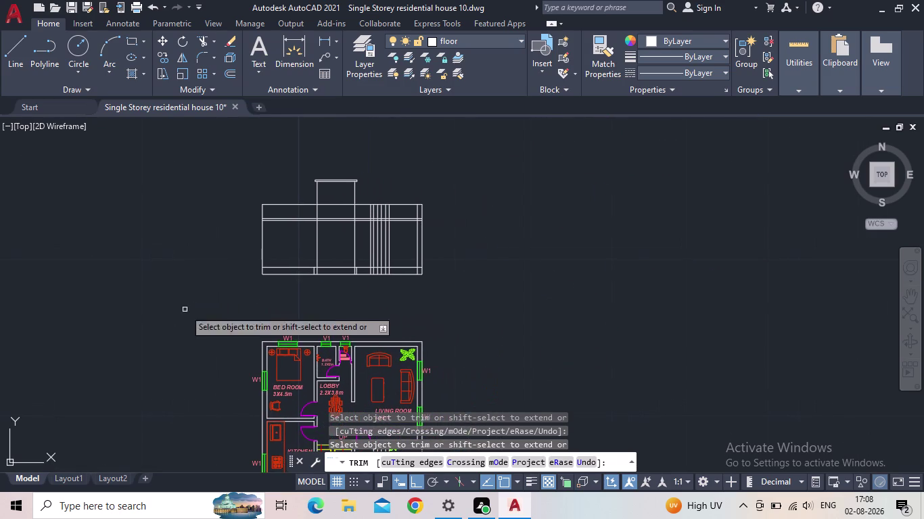
key(Escape)
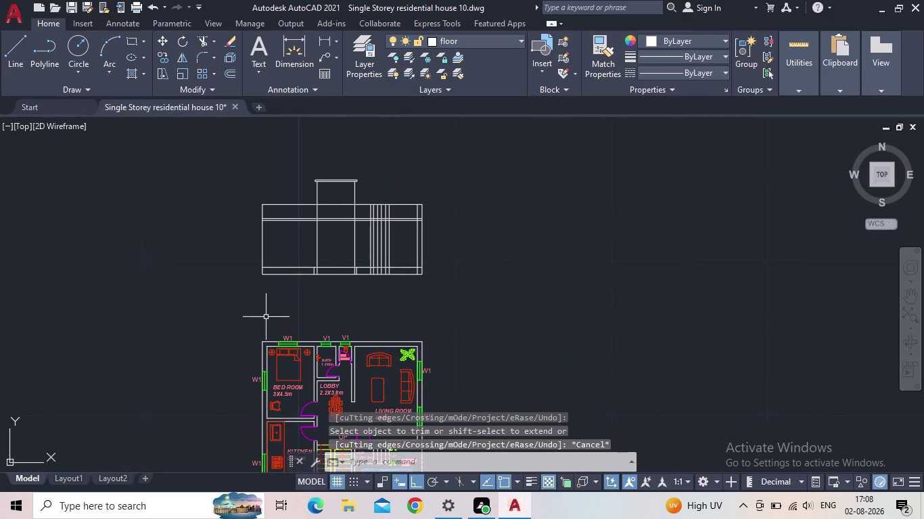
Place vertical XLINEs through both edges of kitchen window W1, then return to the elevation.
key(x)
key(l)
key(Return)
middle_drag(323, 303, 381, 206)
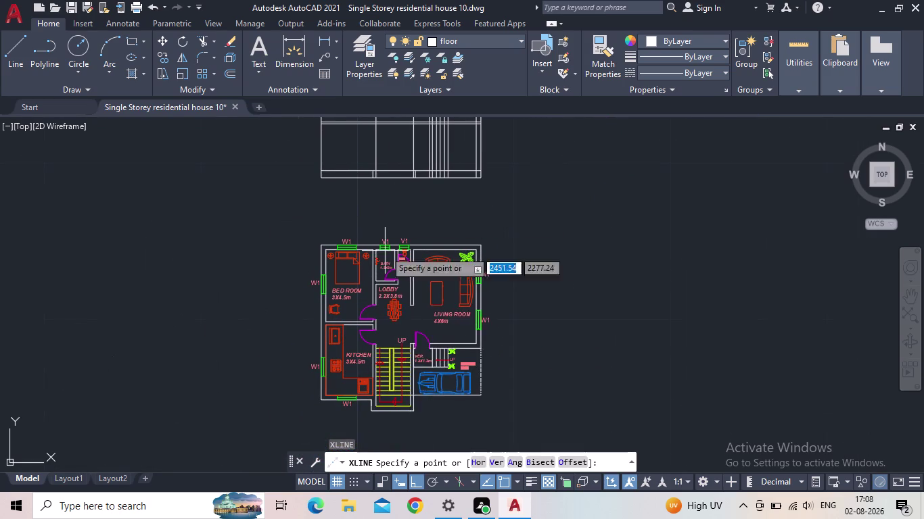
click(498, 460)
scroll(up, 3)
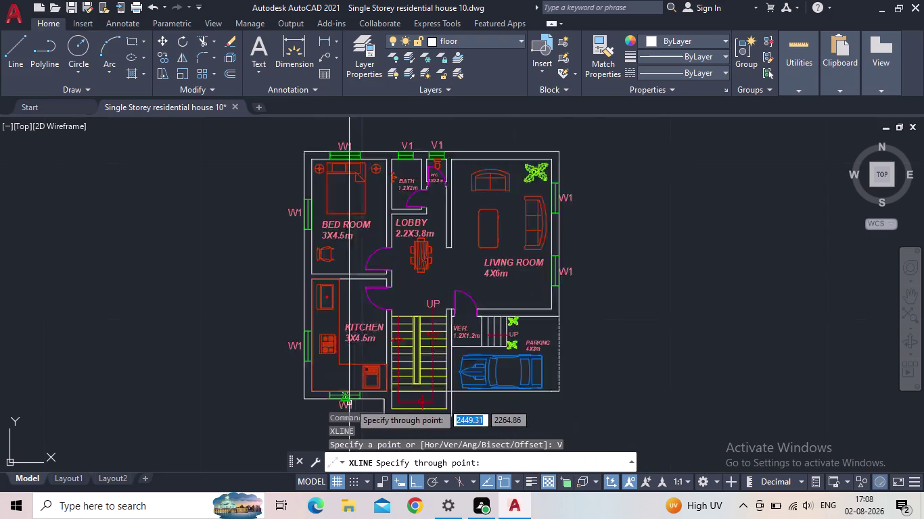
scroll(up, 3)
click(321, 393)
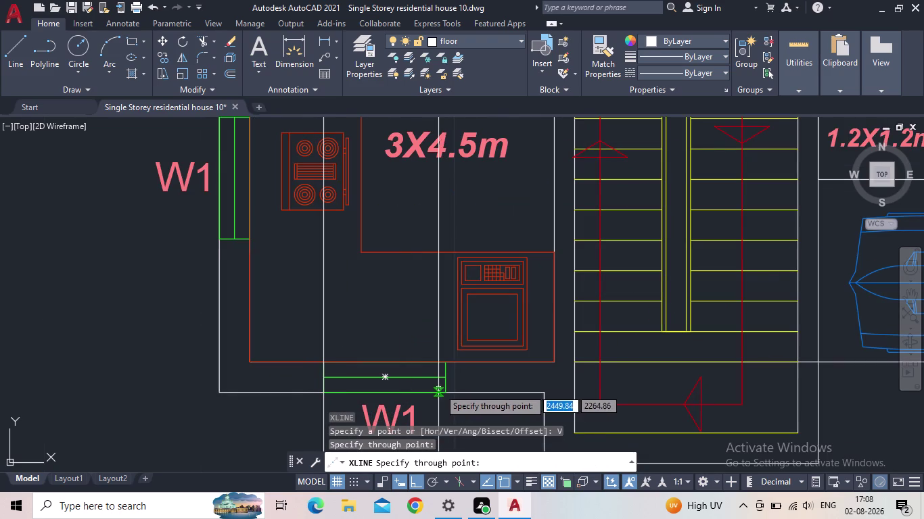
click(444, 389)
key(Escape)
scroll(down, 3)
middle_drag(376, 323, 378, 350)
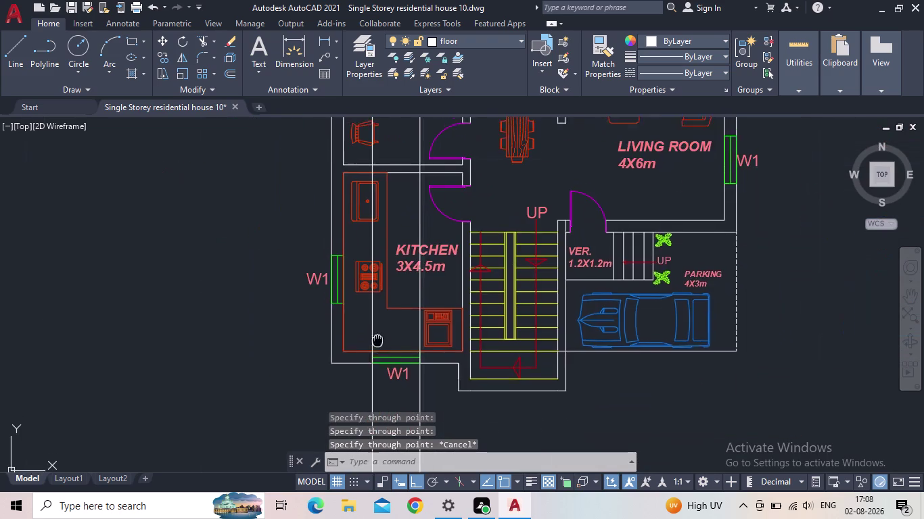
middle_drag(377, 350, 347, 497)
scroll(down, 3)
scroll(down, 3)
middle_drag(233, 287, 261, 443)
scroll(up, 3)
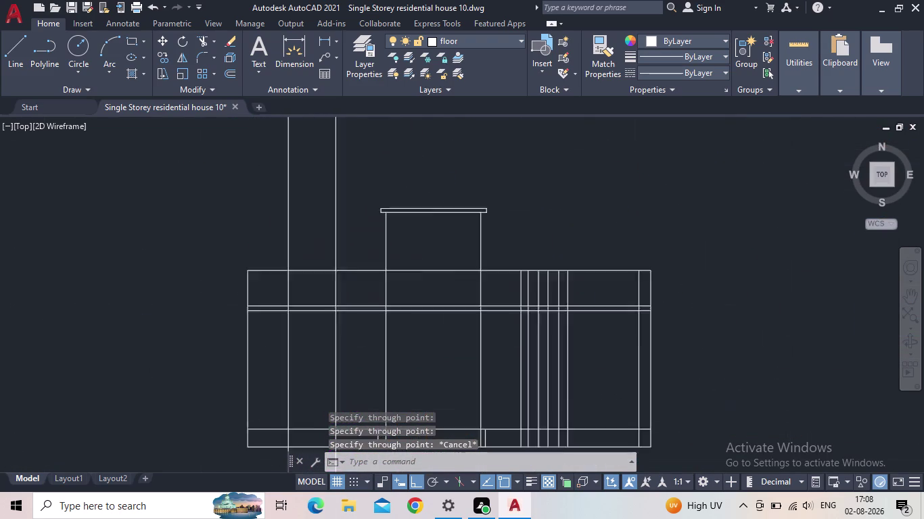
middle_drag(327, 340, 359, 189)
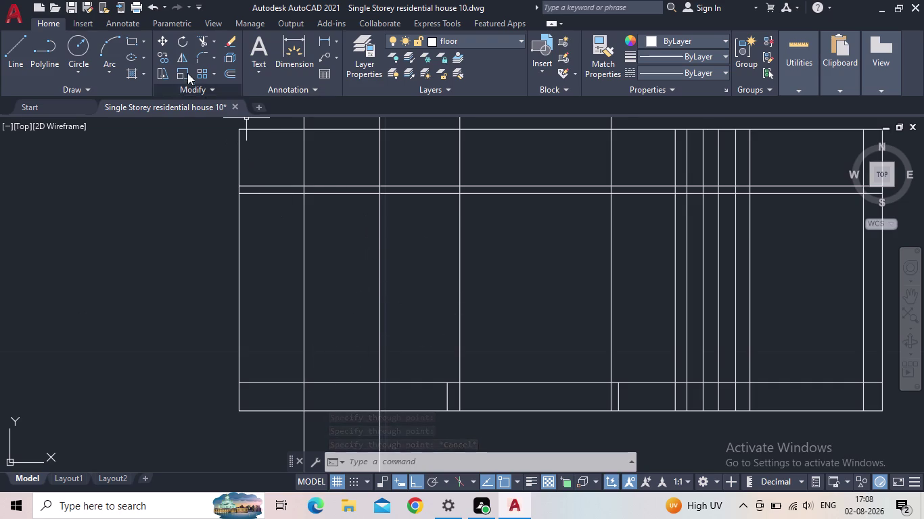
Start a line using a 3-unit tracking offset from the left construction line, then cancel.
key(l)
key(Return)
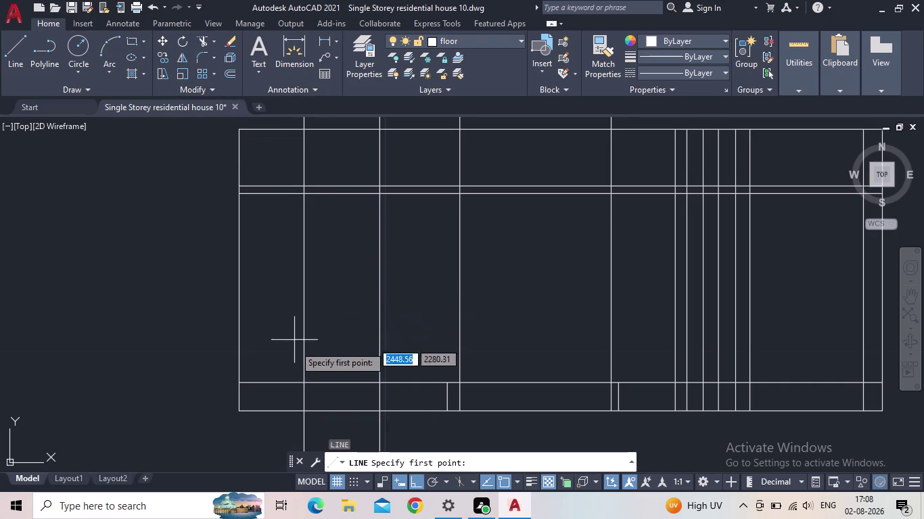
click(307, 384)
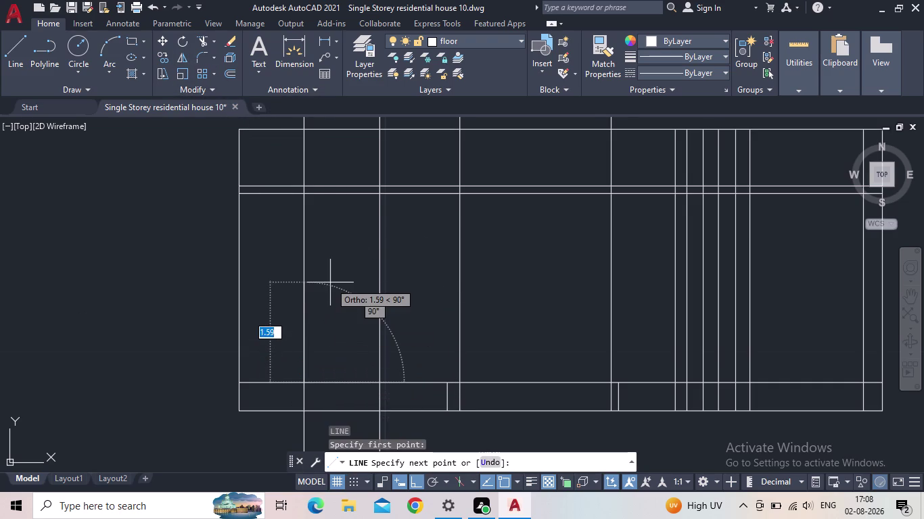
text(TK)
key(Return)
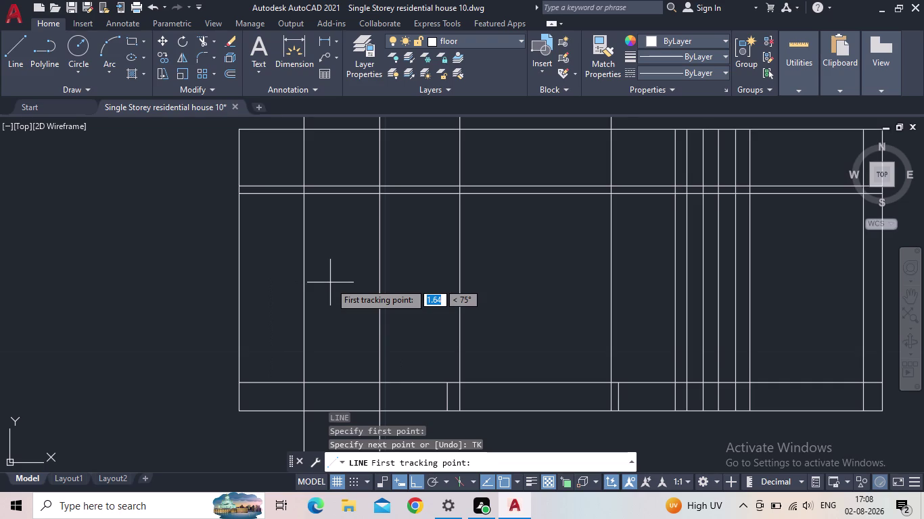
click(302, 383)
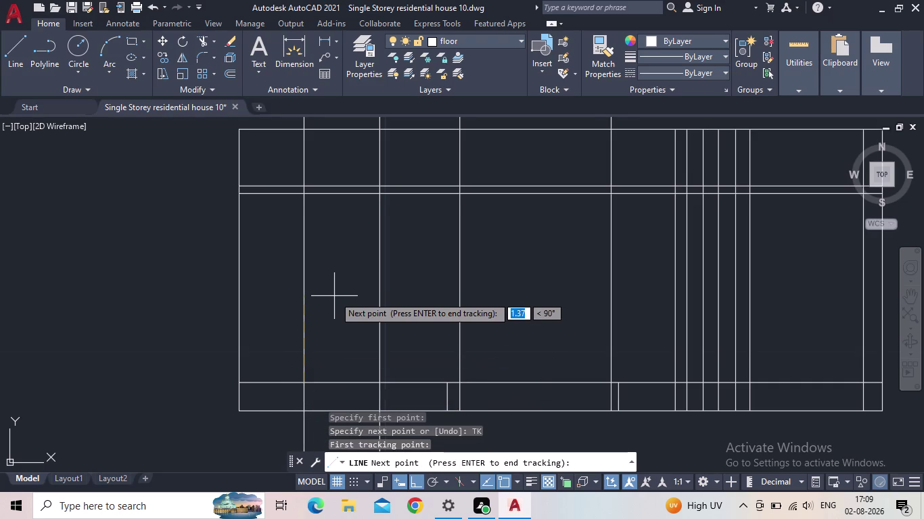
key(3)
key(Return)
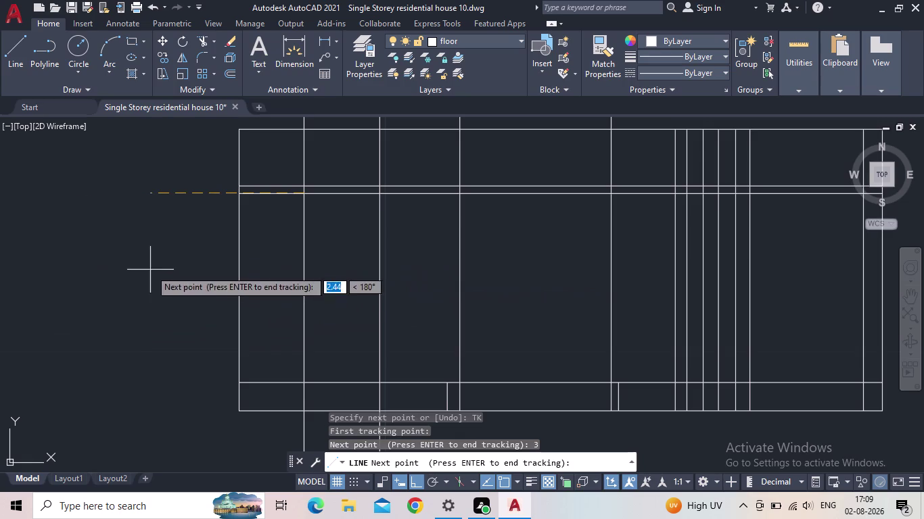
key(Escape)
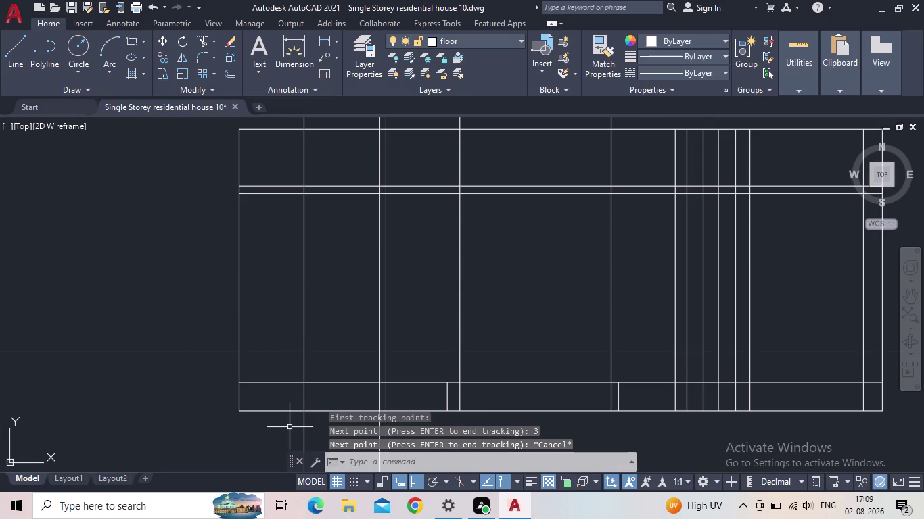
Retry the line with a 1.5-unit tracking offset, then cancel the command.
key(l)
key(Return)
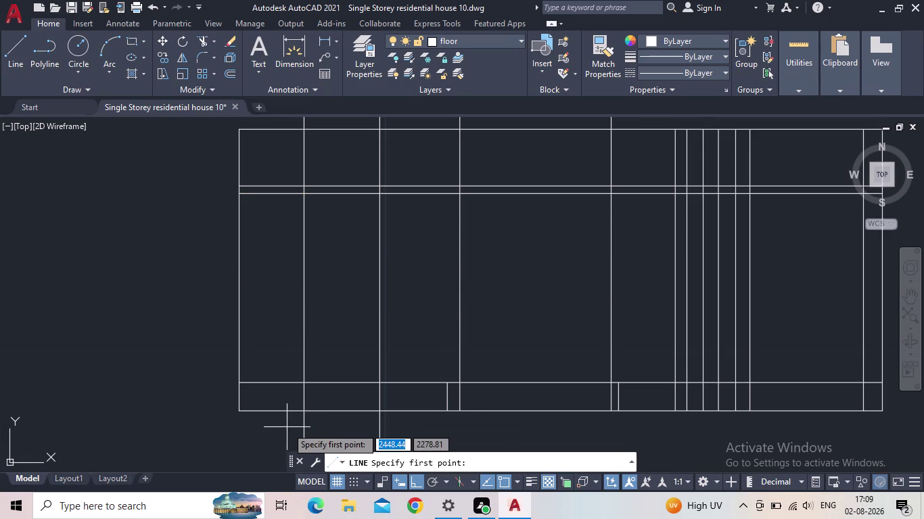
key(y)
key(BackSpace)
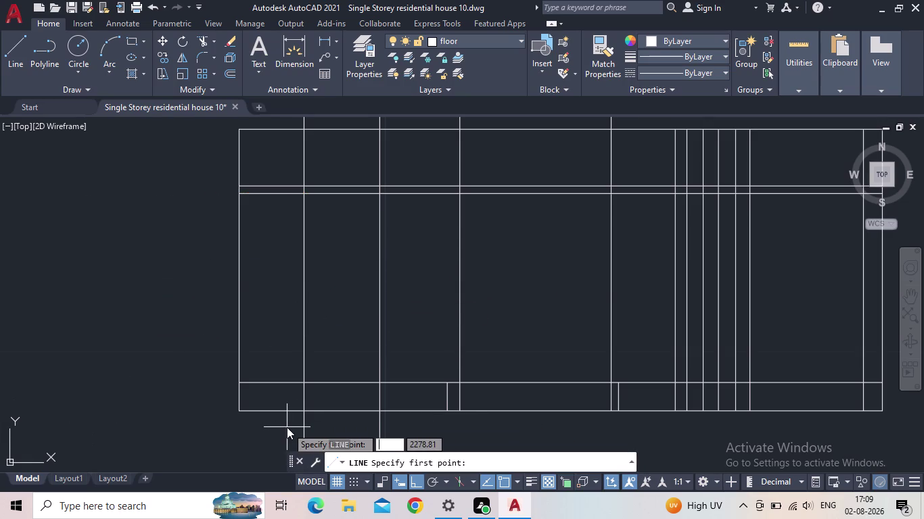
text(TK)
key(Return)
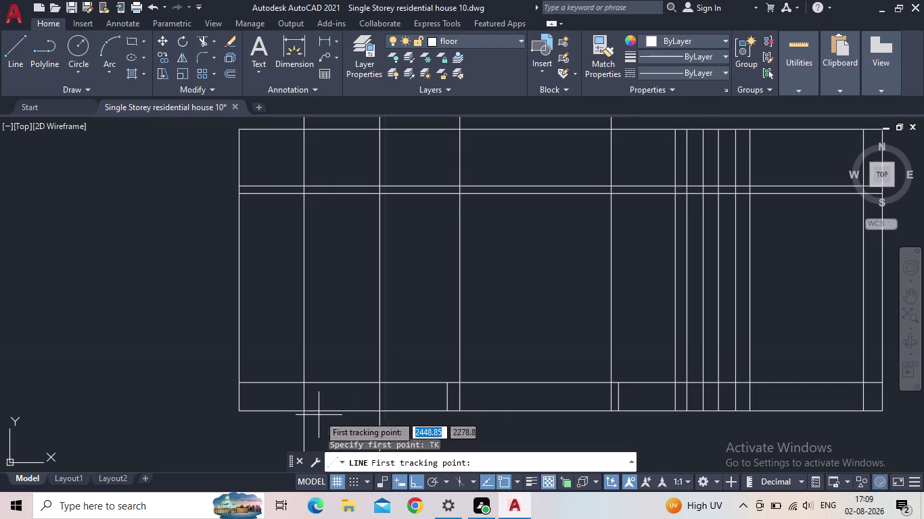
click(302, 384)
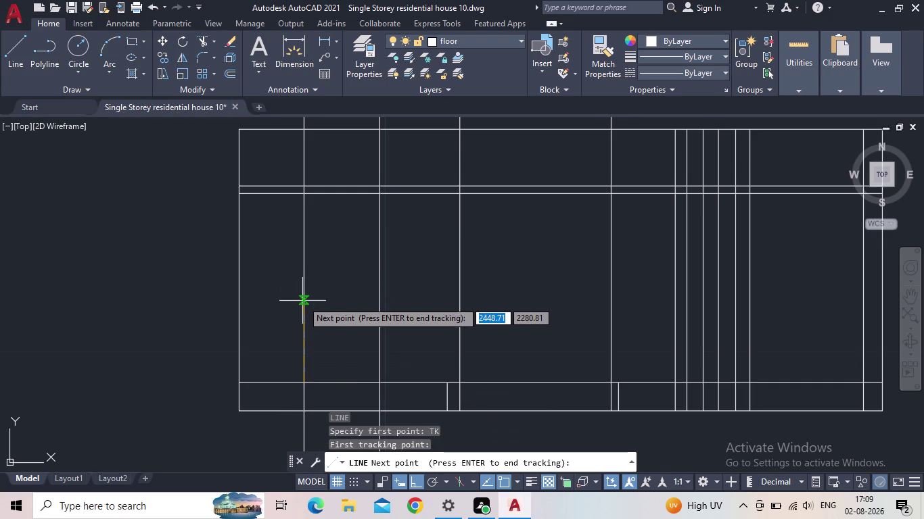
text(1.)
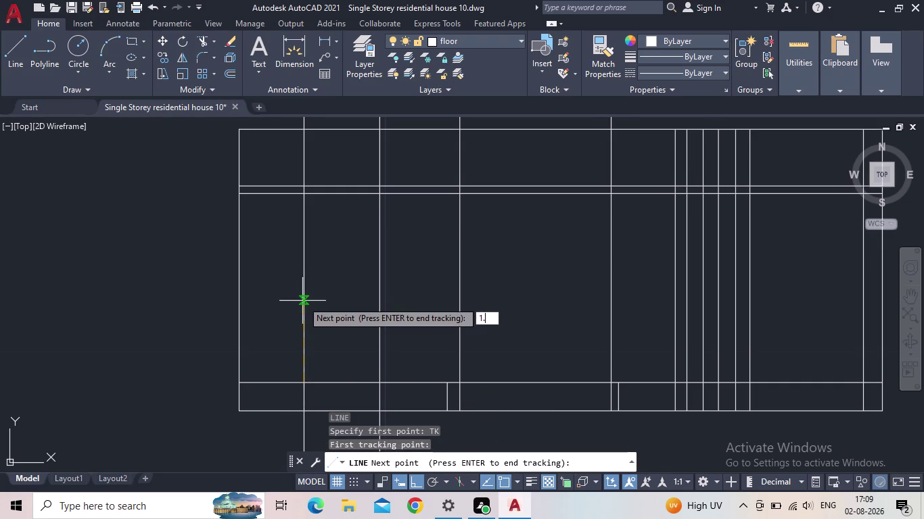
key(5)
key(Return)
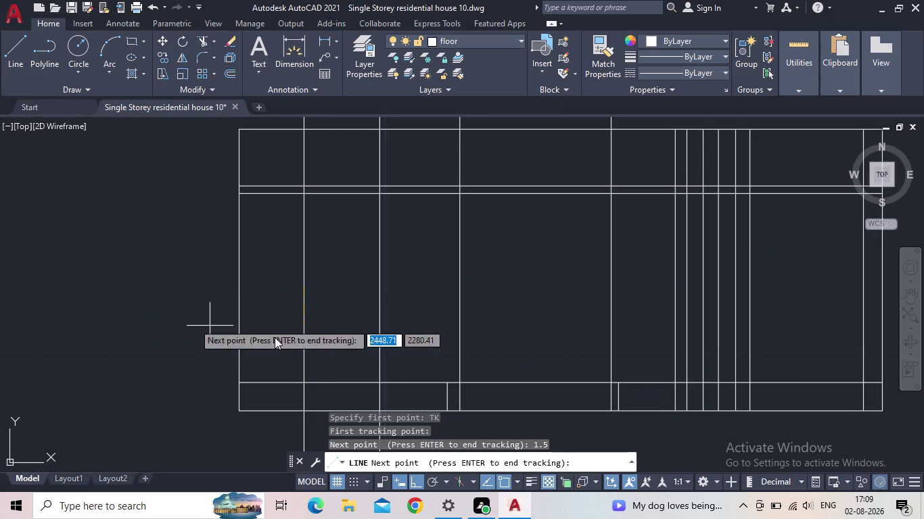
key(Escape)
key(Escape)
key(Escape)
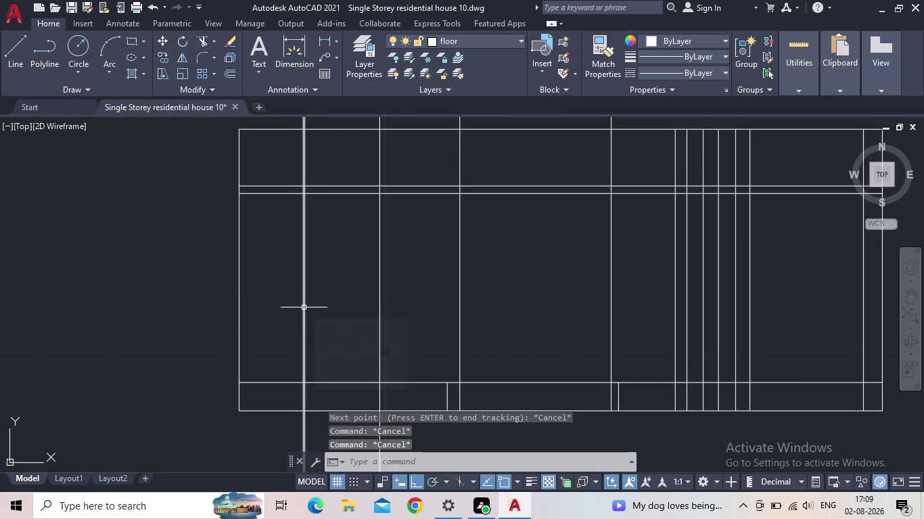
Select the elevation's left wall line, then clear the selection.
click(236, 305)
click(237, 306)
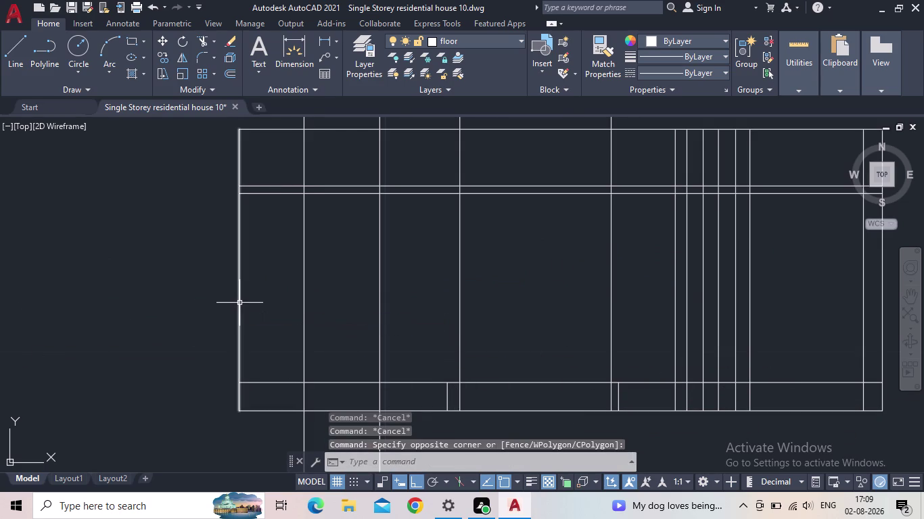
click(240, 302)
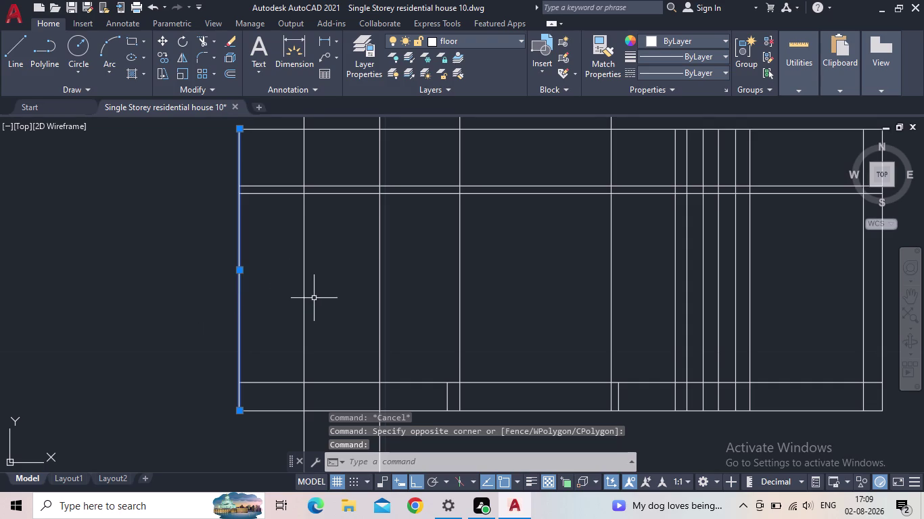
scroll(down, 3)
key(Escape)
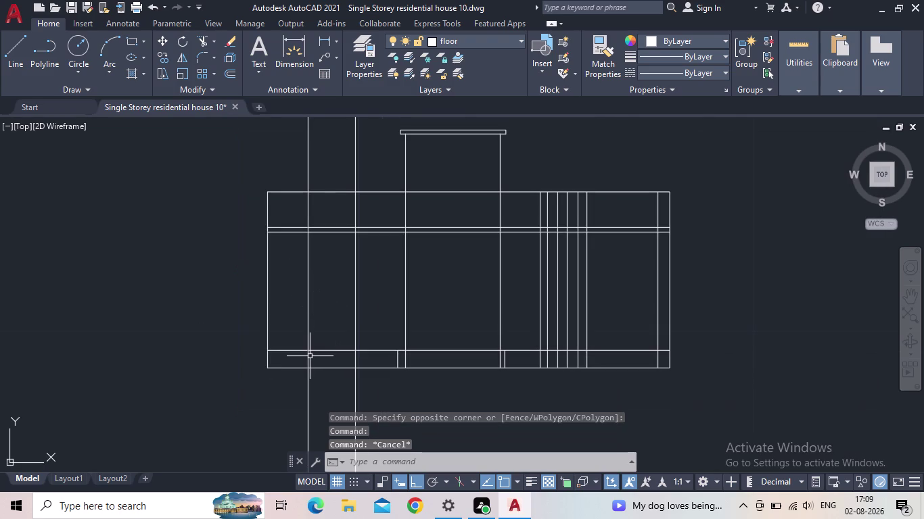
key(o)
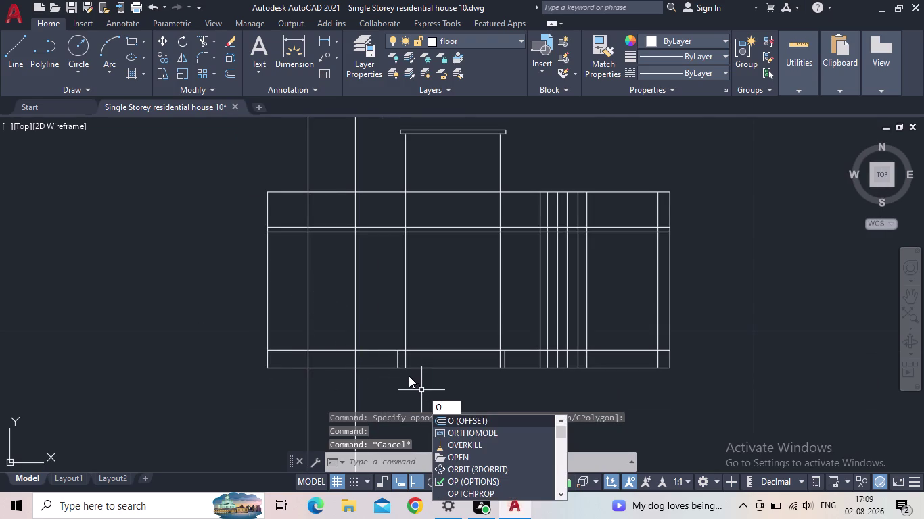
Offset the plinth line 1 unit upward.
key(Escape)
key(o)
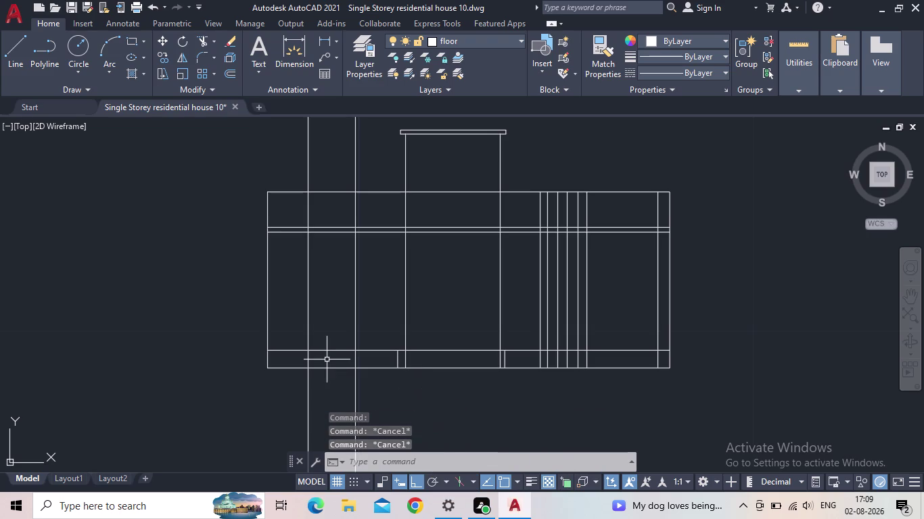
key(Return)
key(1)
key(Return)
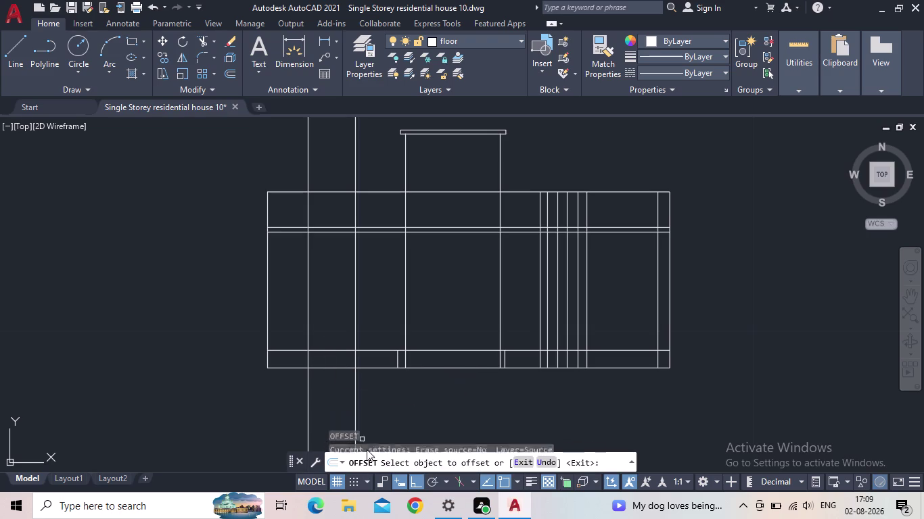
click(319, 350)
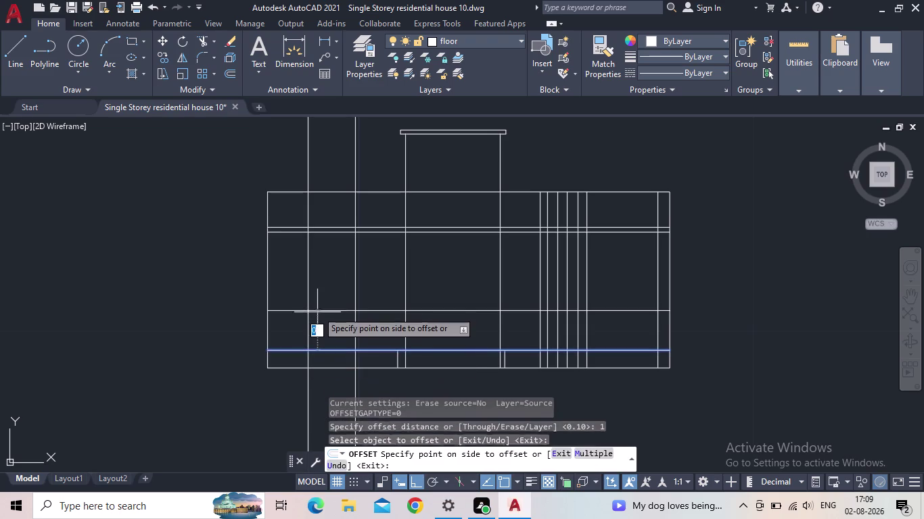
click(317, 309)
key(Escape)
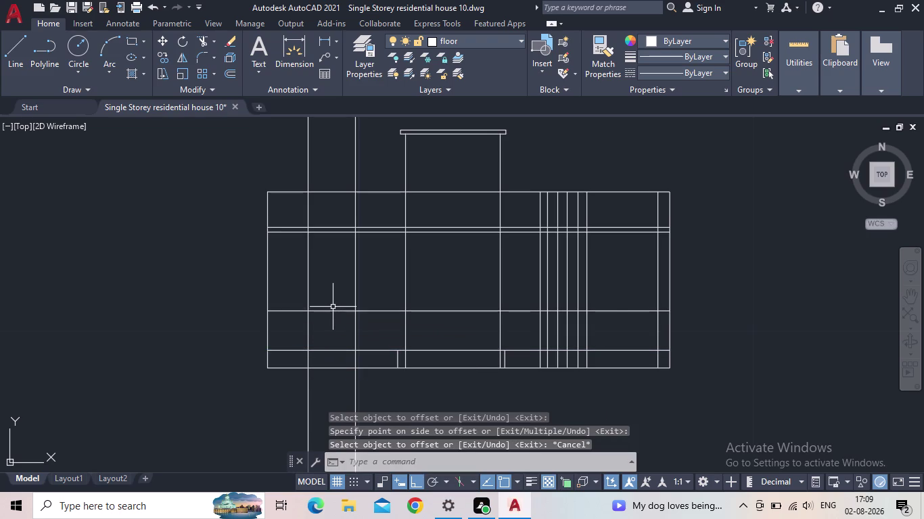
middle_drag(338, 302, 311, 328)
scroll(up, 3)
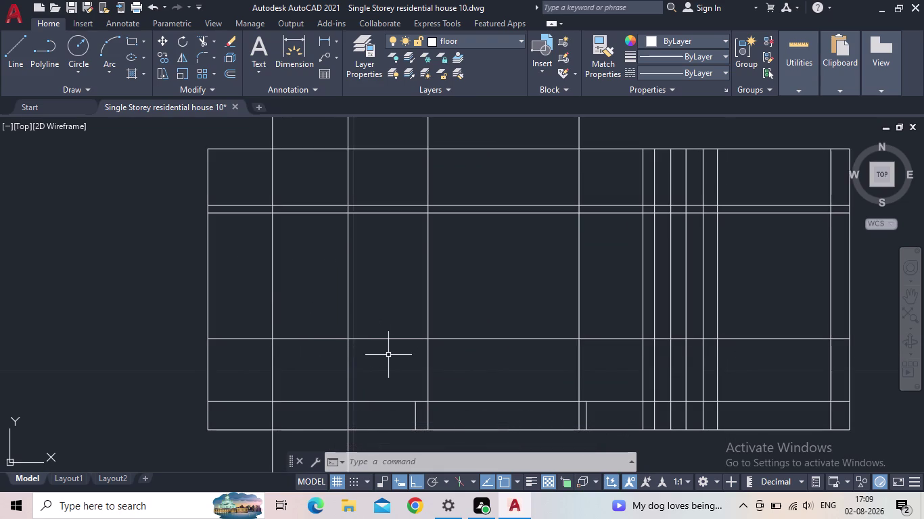
Offset the upper band line 1 unit downward, after abandoning a 1.5 distance.
key(o)
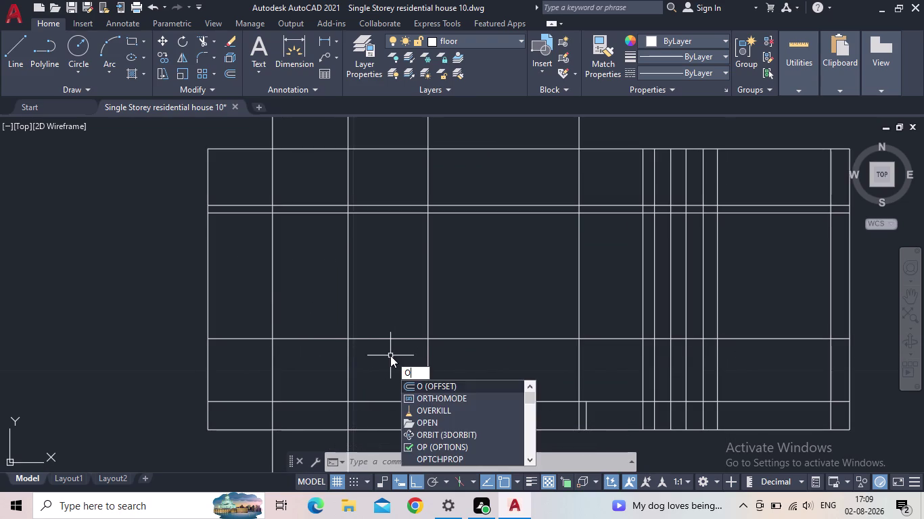
key(Return)
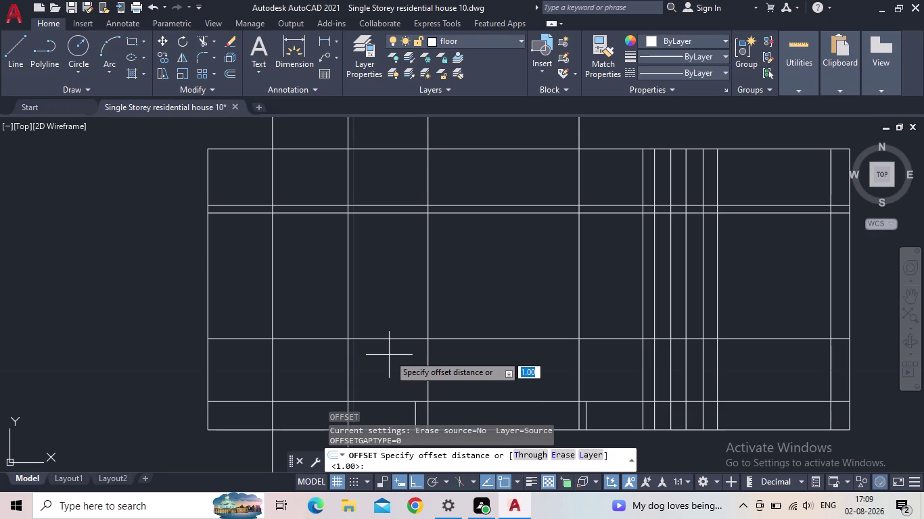
key(1)
text(.5)
key(Return)
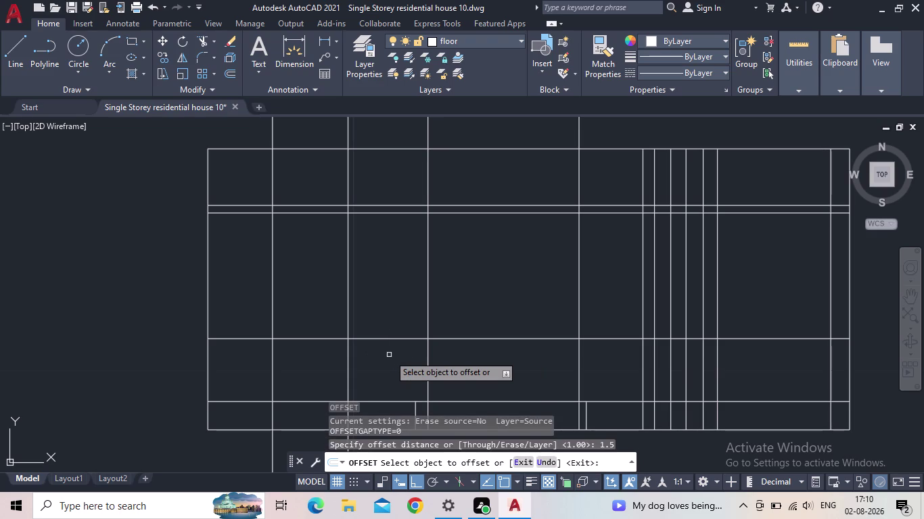
key(Escape)
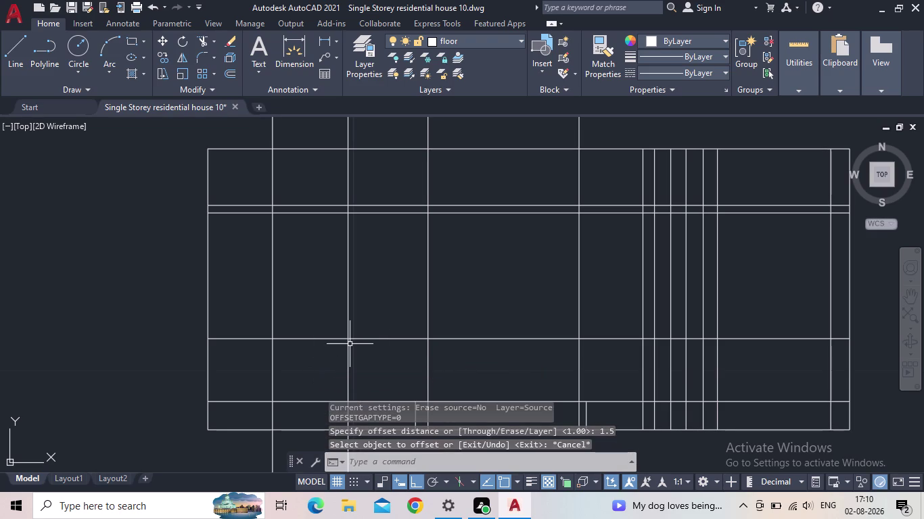
key(o)
key(Return)
key(1)
key(Return)
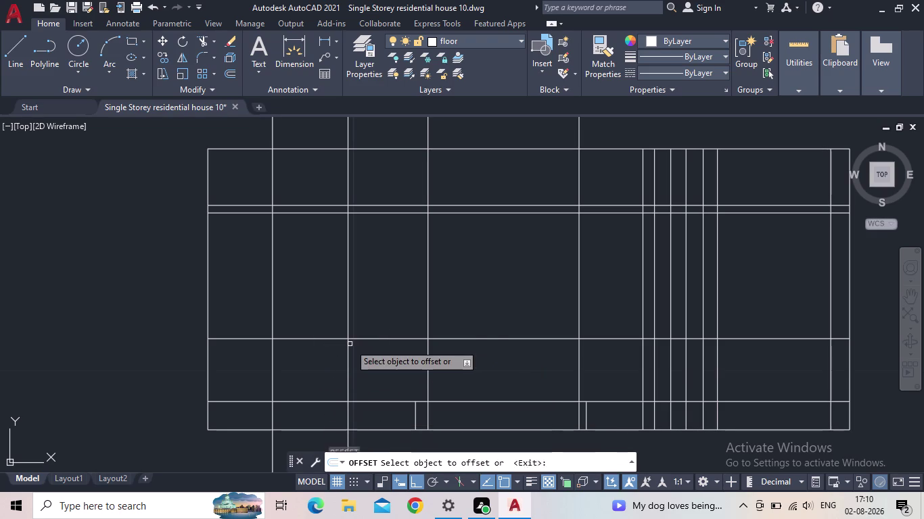
drag(304, 212, 306, 220)
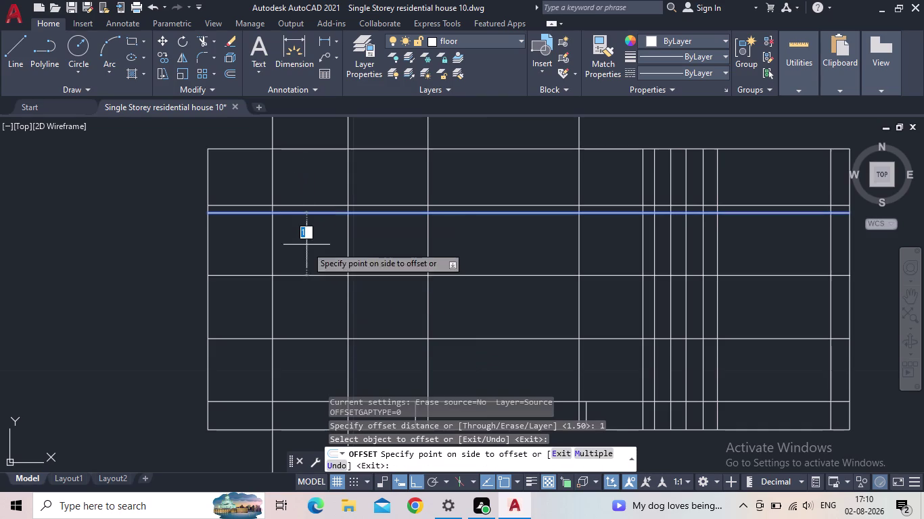
click(307, 280)
key(Escape)
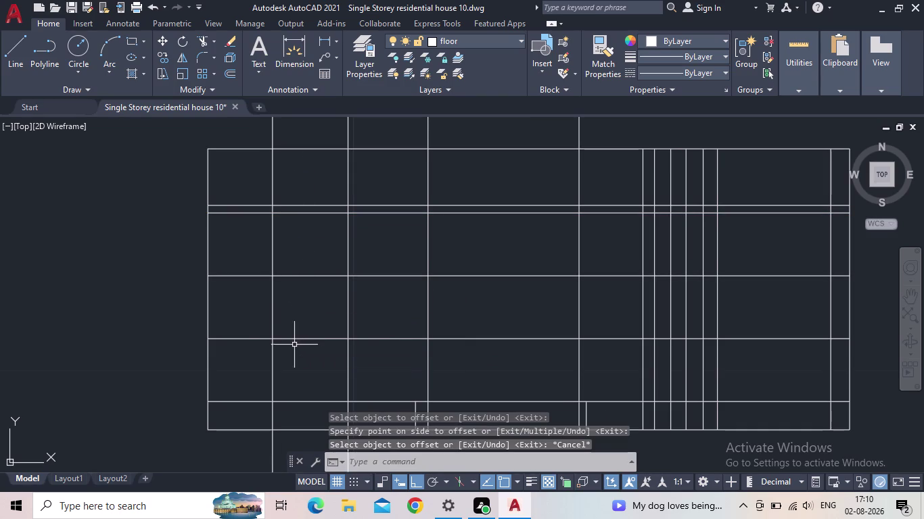
click(247, 352)
Trim the guide lines around the left wall window into a clean rectangle.
key(t)
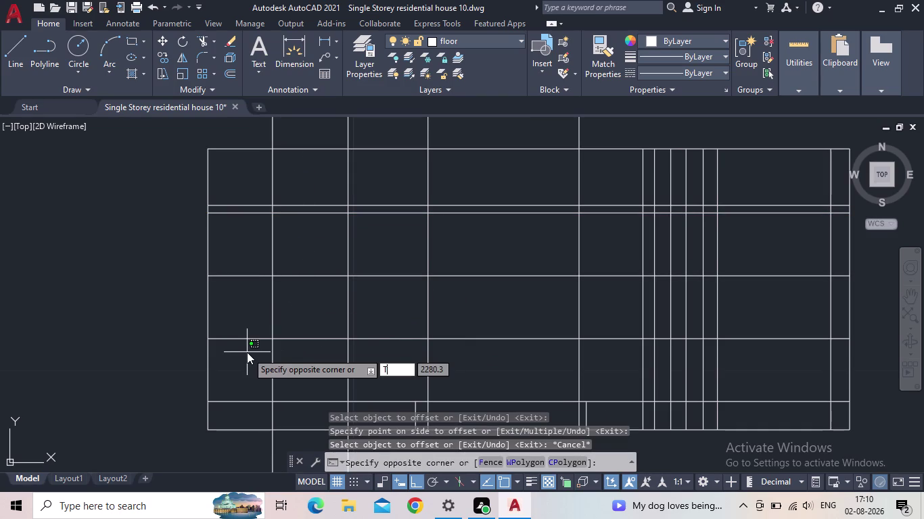
key(r)
key(Return)
drag(235, 354, 381, 273)
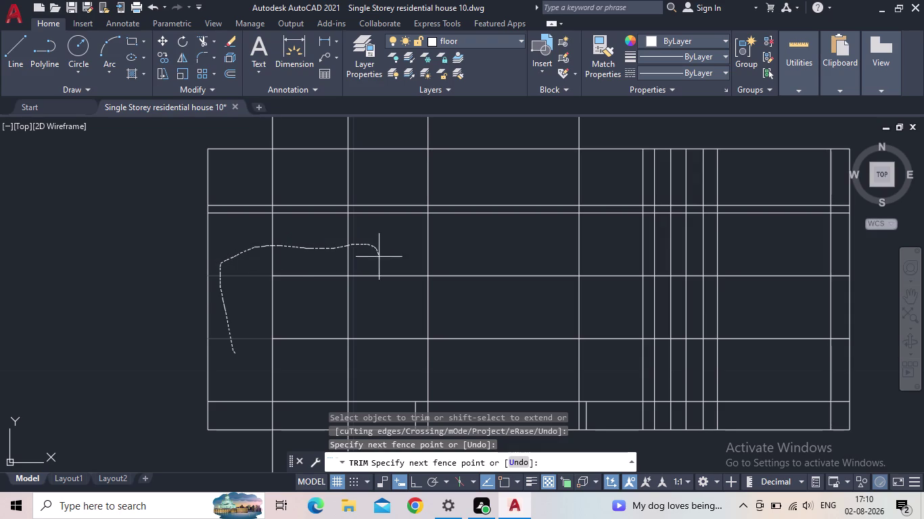
drag(381, 272, 267, 379)
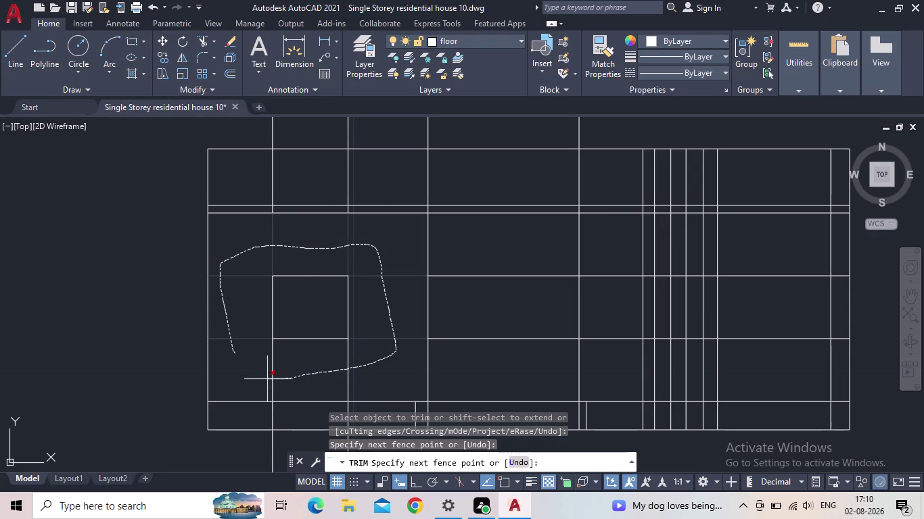
drag(268, 380, 256, 373)
scroll(down, 3)
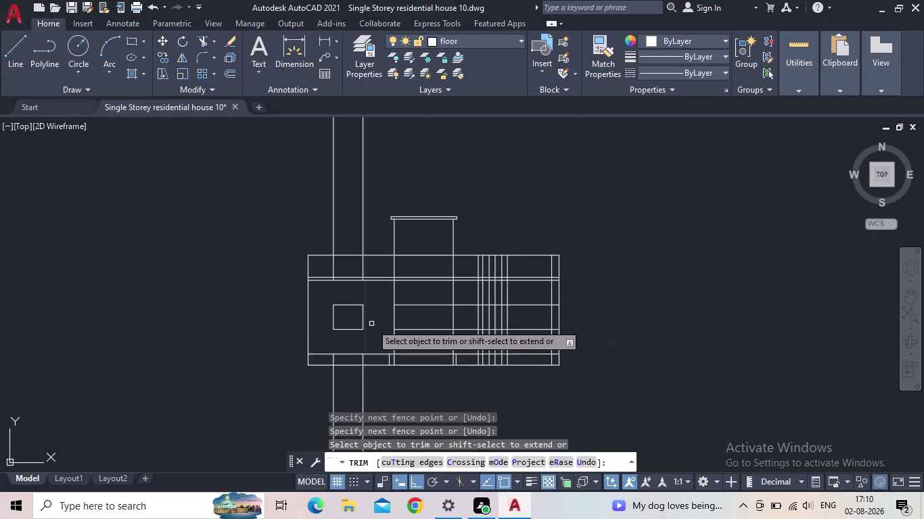
key(Escape)
Delete the leftover line pieces and the guide lines above the elevation.
click(421, 337)
click(405, 295)
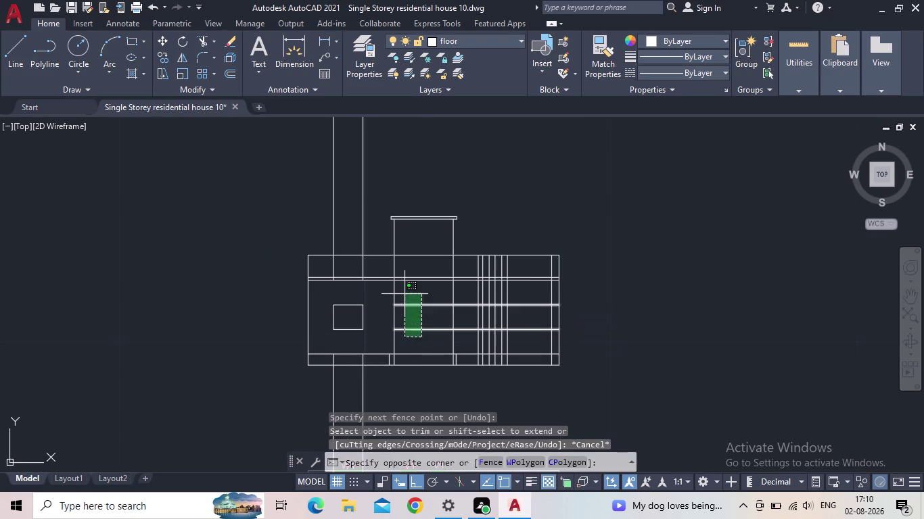
key(Delete)
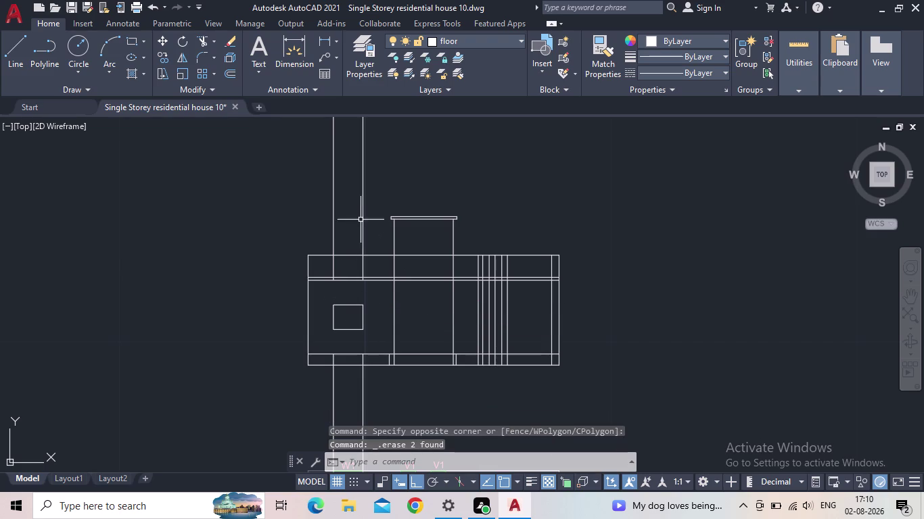
drag(374, 217, 321, 217)
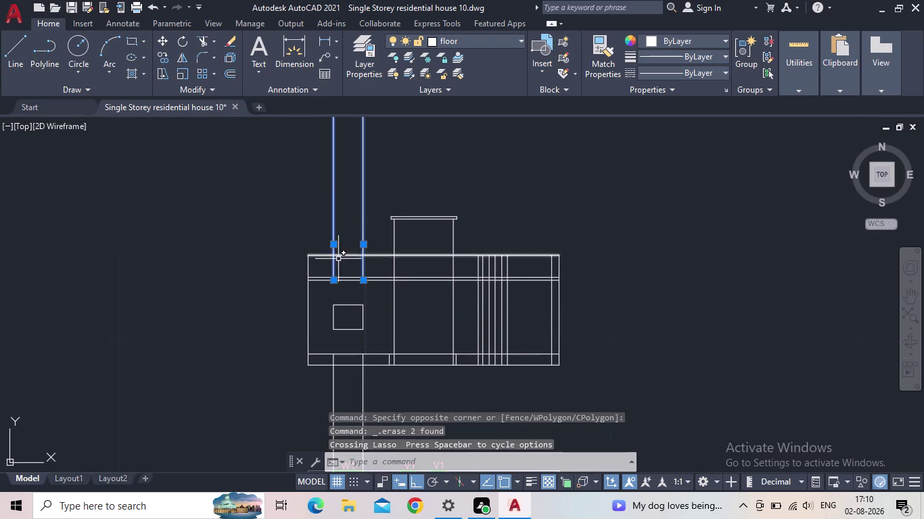
key(Delete)
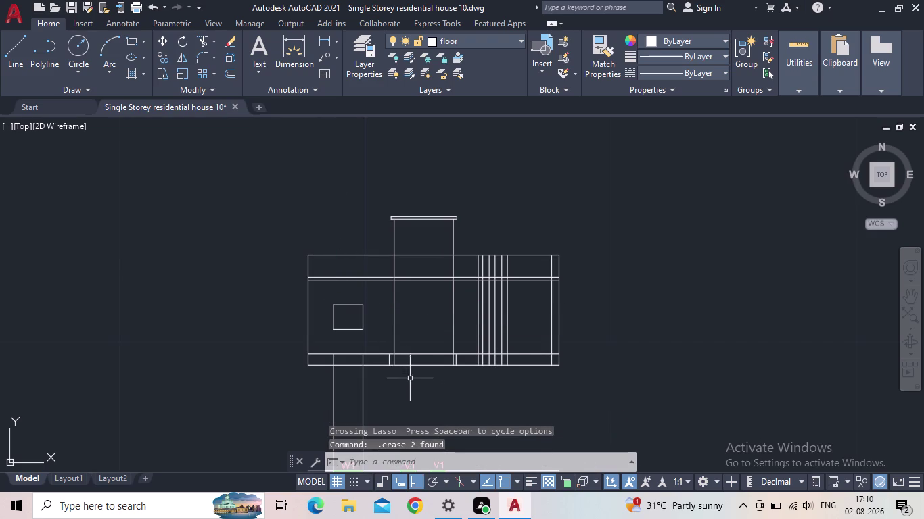
Delete the guide lines below the elevation and return to the window.
middle_drag(409, 381, 455, 262)
drag(444, 292, 349, 292)
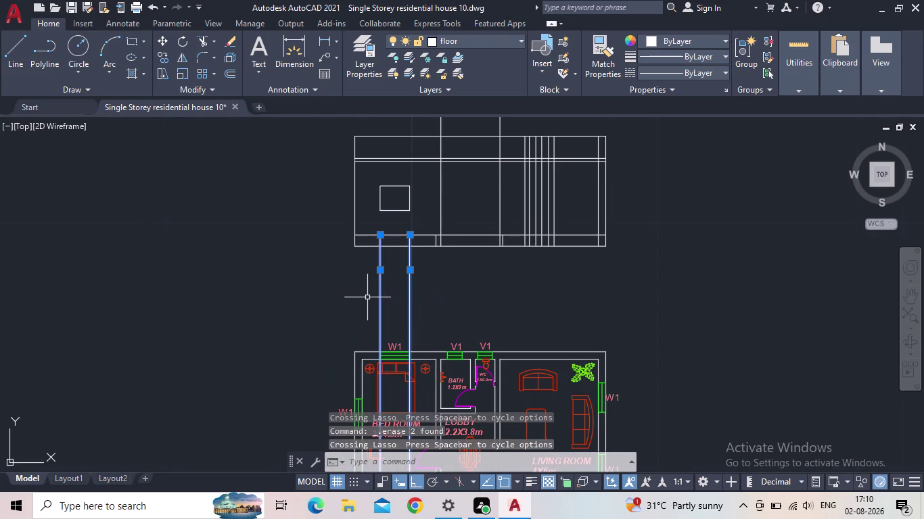
key(Delete)
scroll(down, 3)
scroll(up, 3)
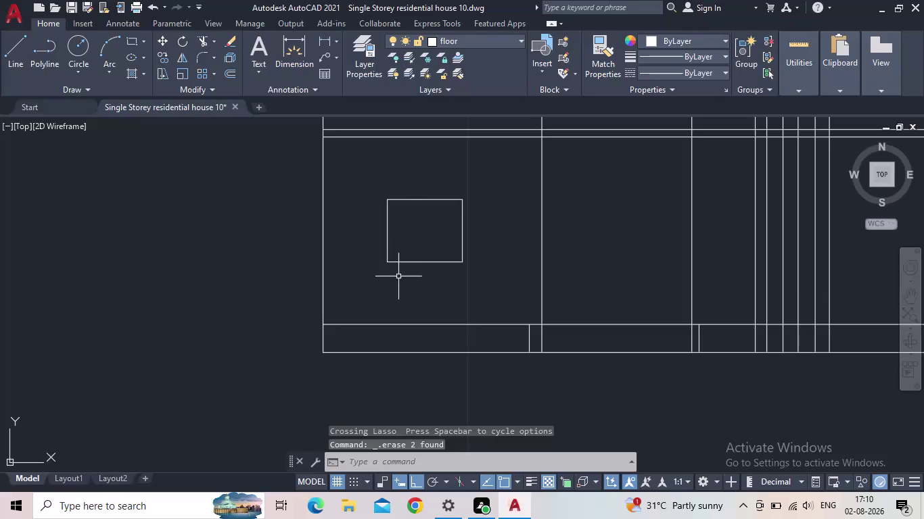
middle_drag(398, 277, 388, 333)
scroll(up, 3)
drag(507, 336, 448, 284)
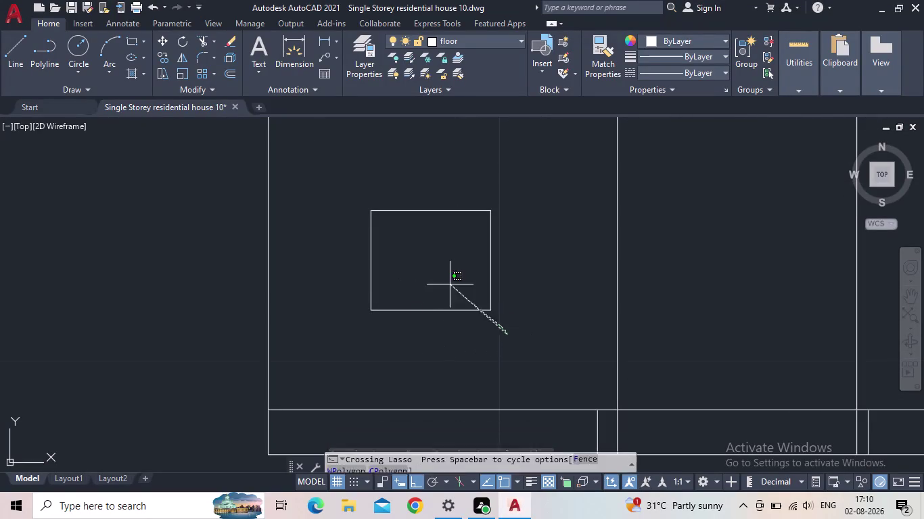
Join the four window edges into a single polyline.
key(Escape)
drag(556, 392, 528, 363)
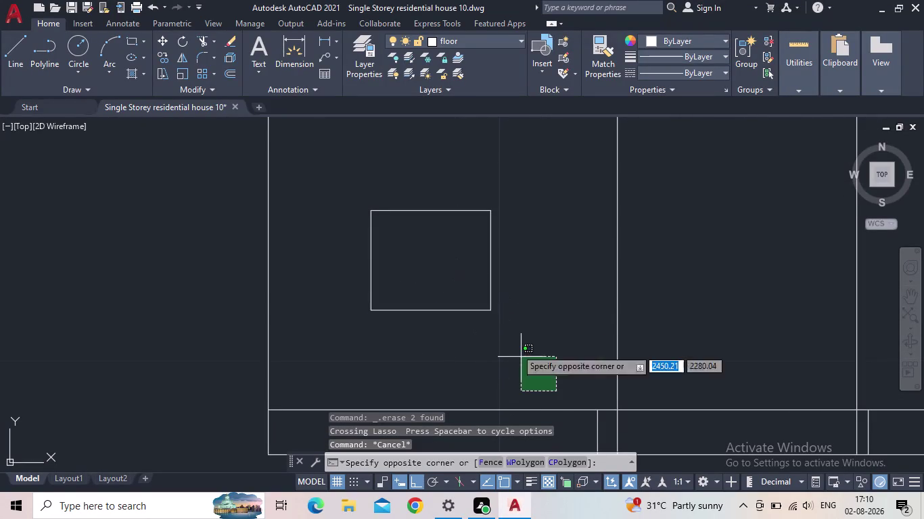
click(341, 182)
key(j)
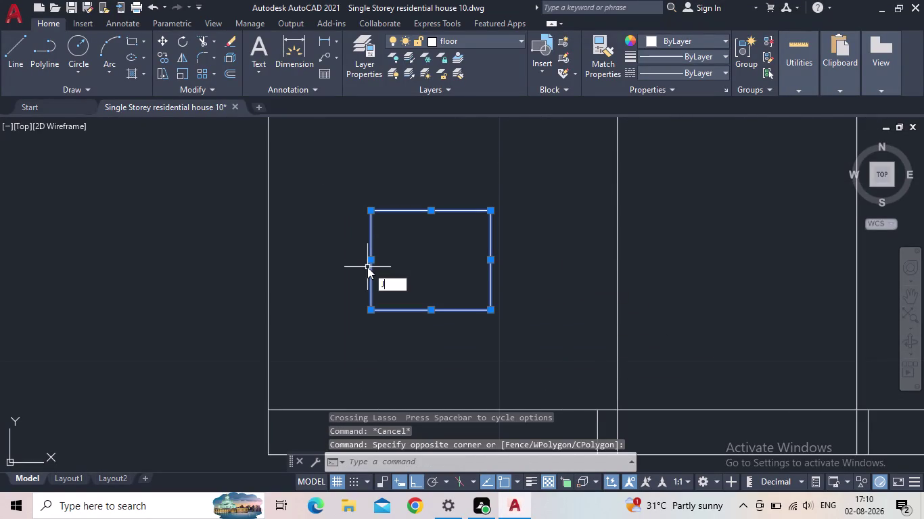
key(Return)
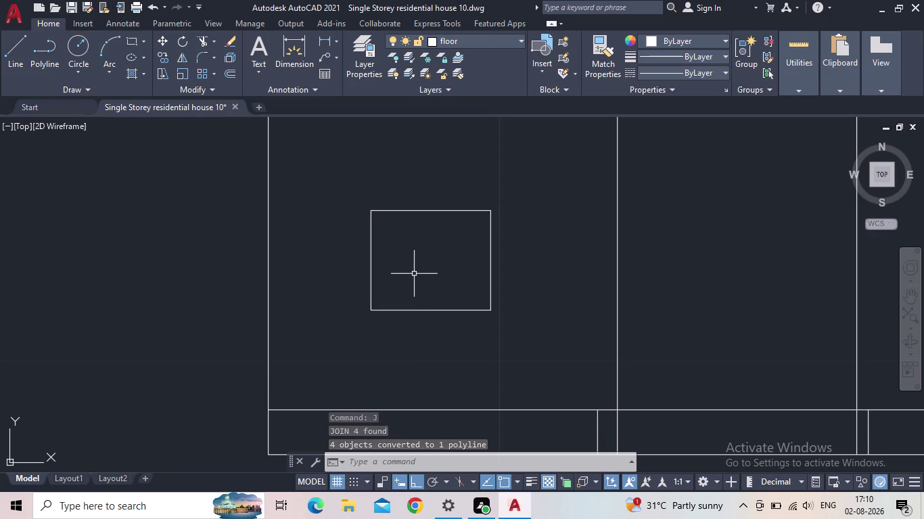
Attempt an offset of the window outline at distance 0.5, then cancel it.
key(o)
key(Return)
text(0.)
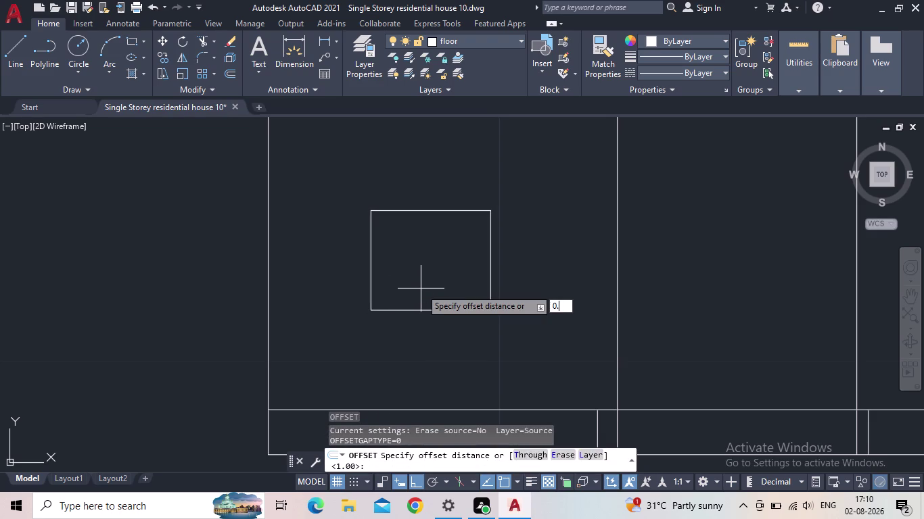
text(5)
key(Return)
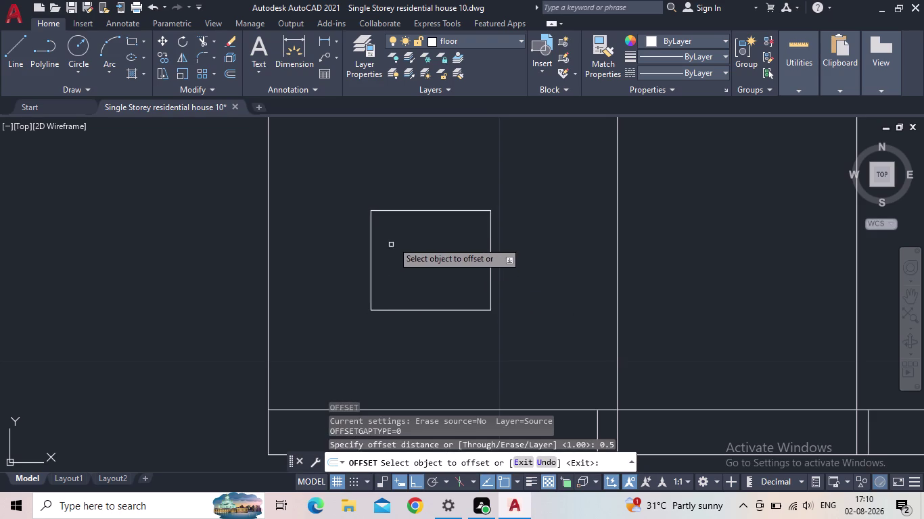
click(398, 211)
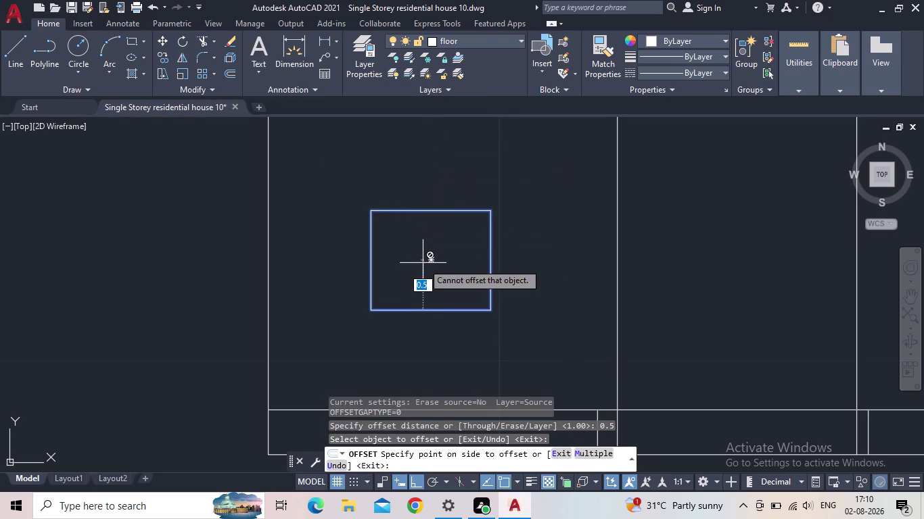
key(Escape)
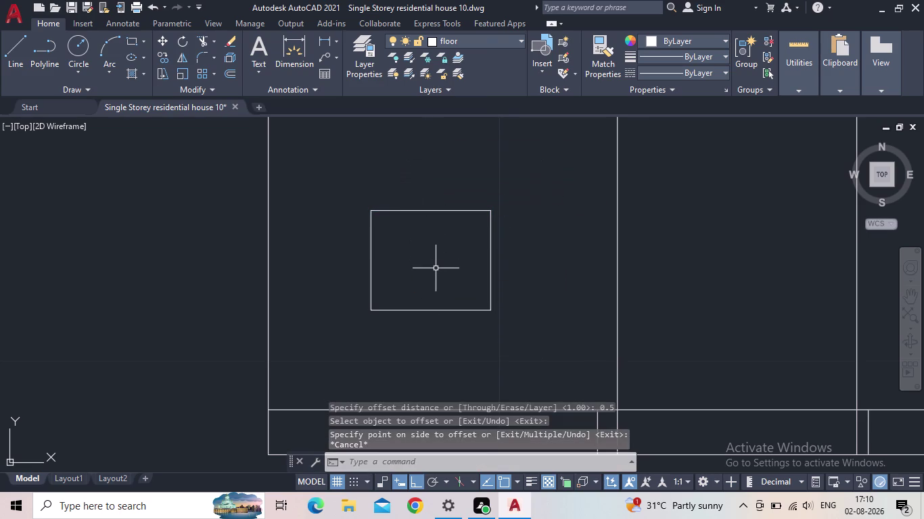
Offset the window square 0.1 inward to create the inner frame.
key(o)
key(Return)
text(0.1)
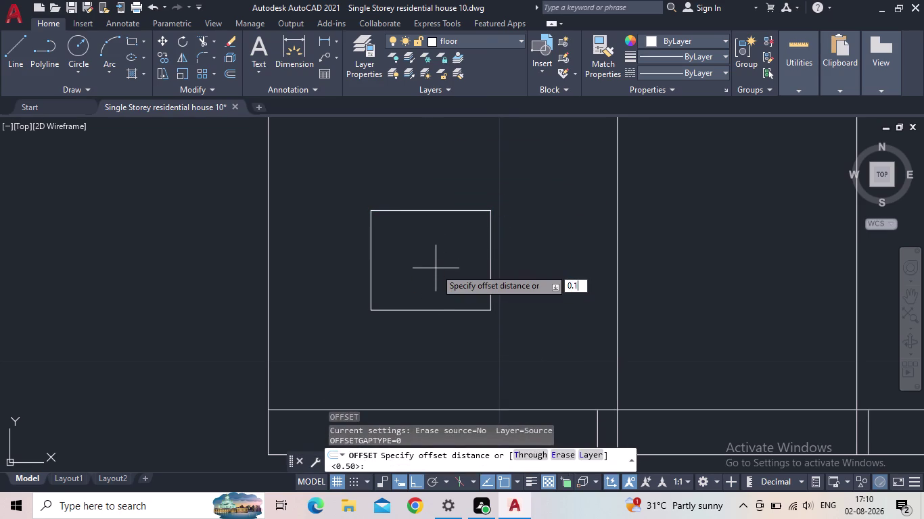
key(Return)
click(416, 309)
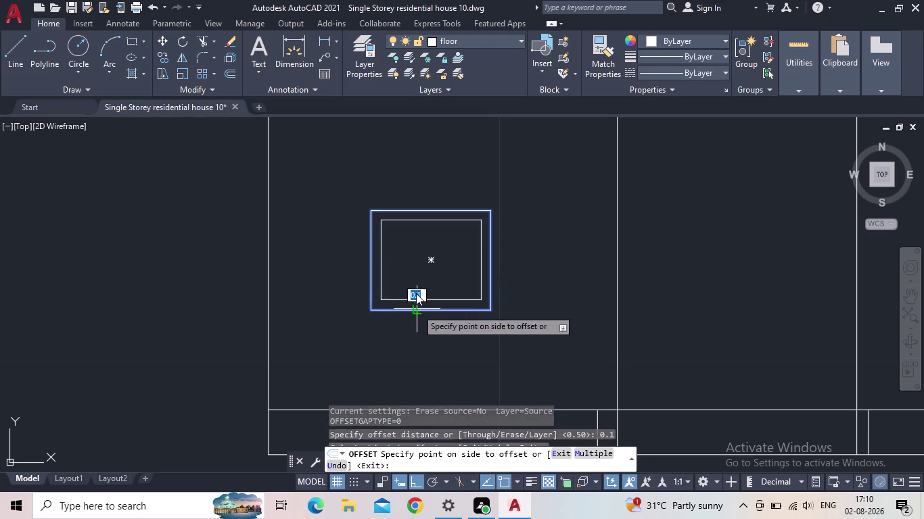
click(409, 275)
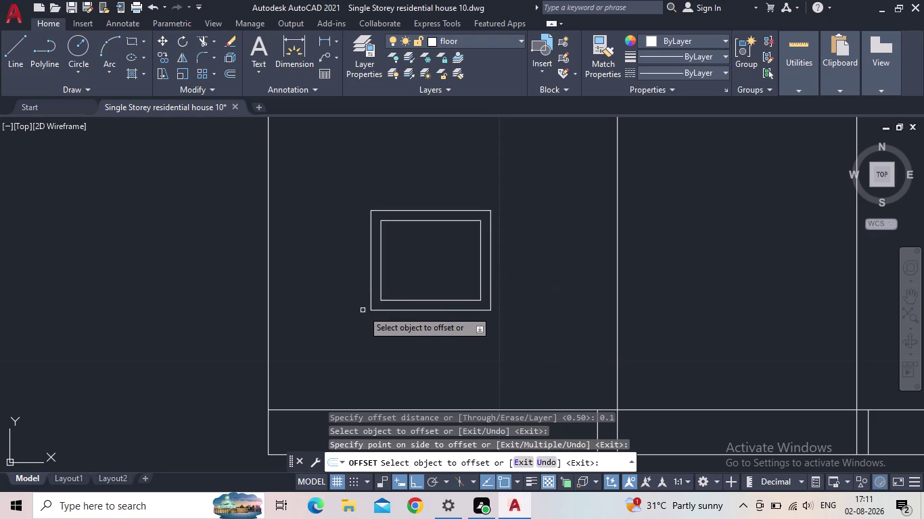
key(Escape)
scroll(down, 3)
middle_drag(379, 306, 378, 338)
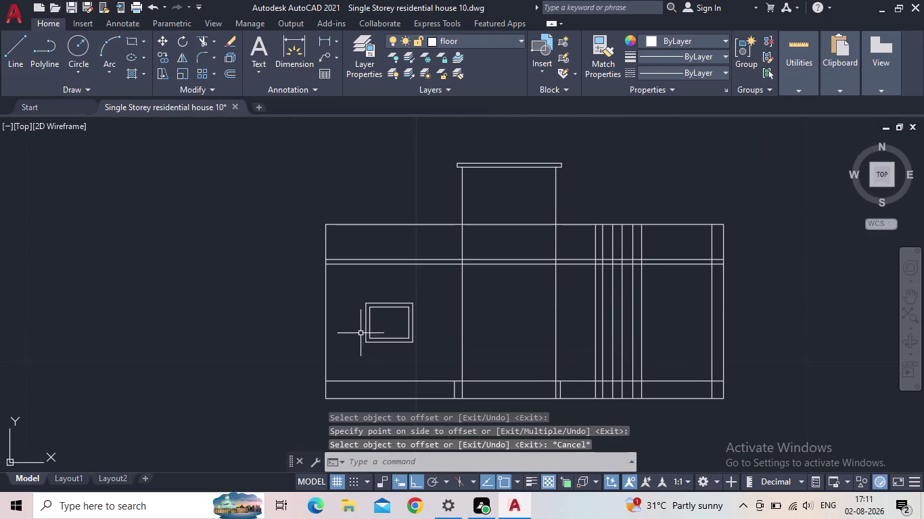
scroll(up, 3)
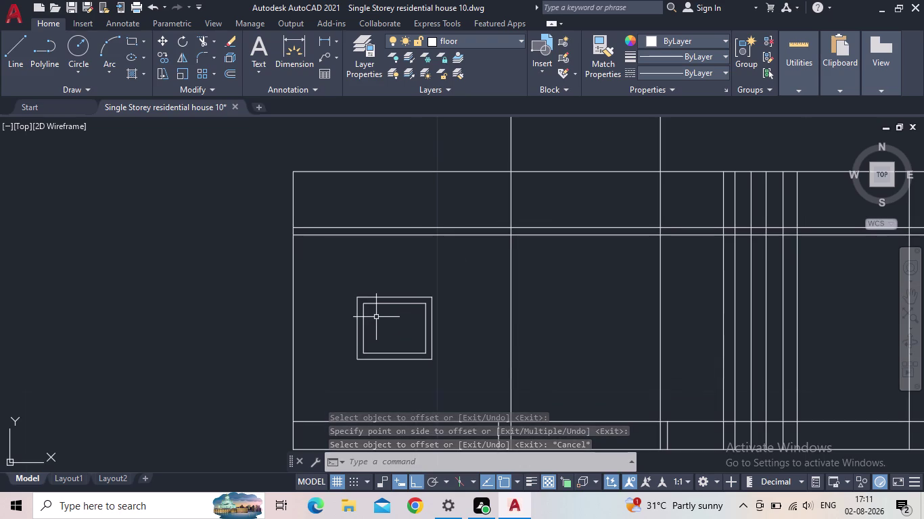
Draw a vertical centre line from the inner frame's top middle to bottom middle.
key(l)
key(Return)
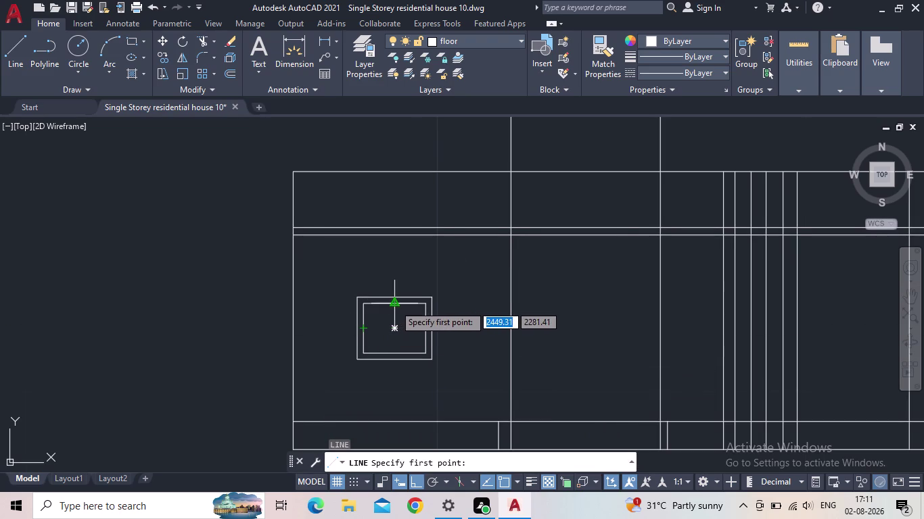
click(395, 304)
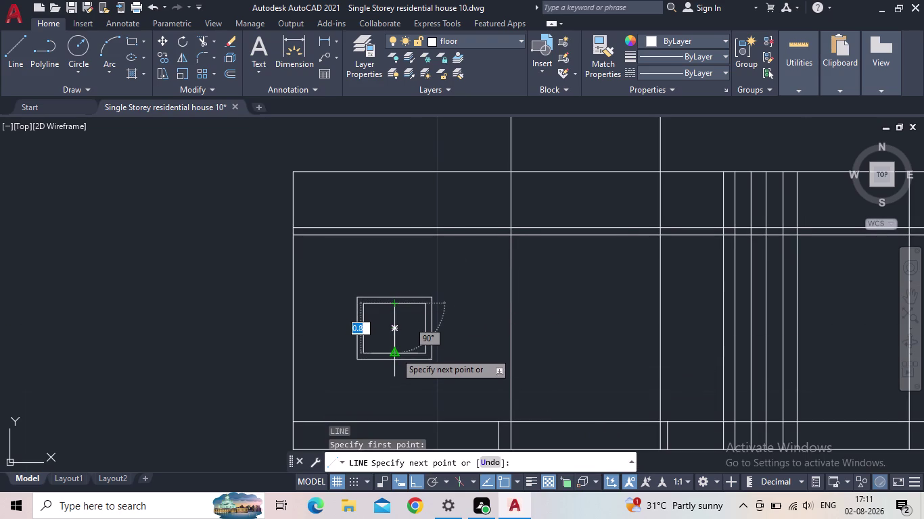
click(395, 352)
key(Escape)
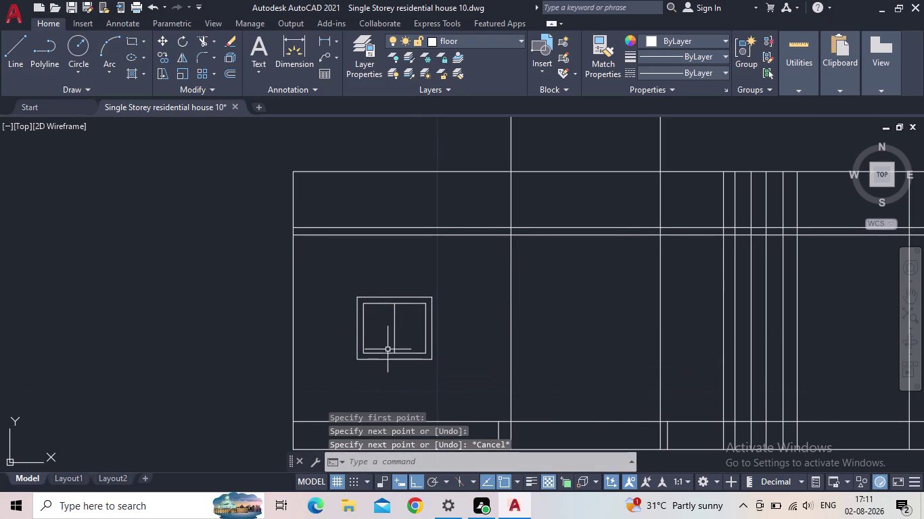
scroll(down, 3)
scroll(up, 3)
middle_drag(414, 291, 348, 339)
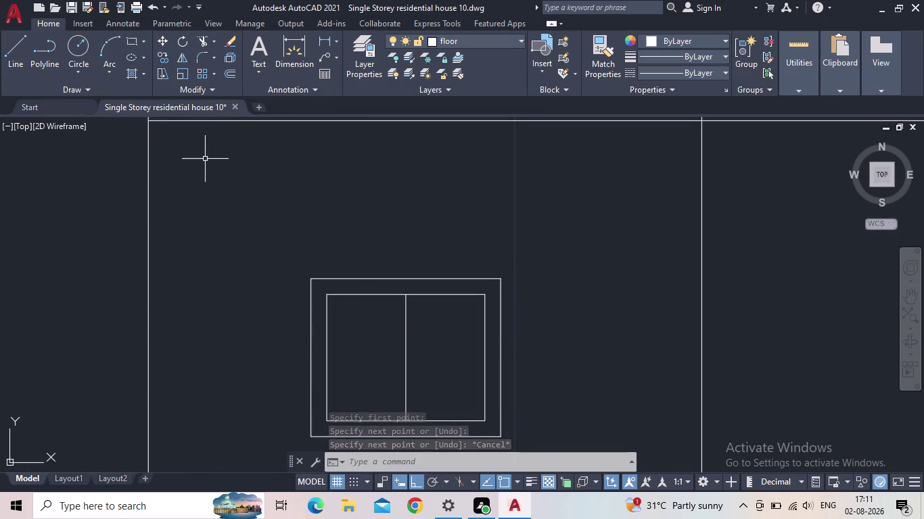
Draw a thin ledge rectangle across the top of the window.
click(129, 42)
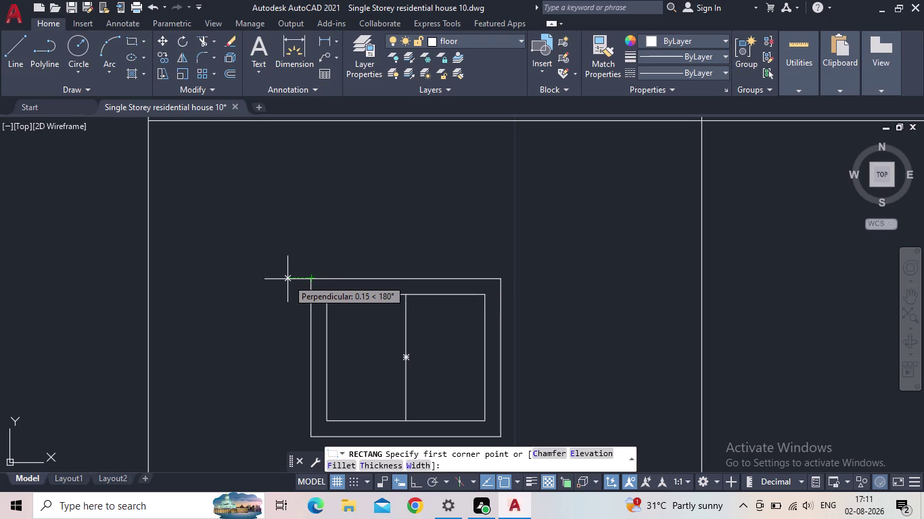
click(288, 280)
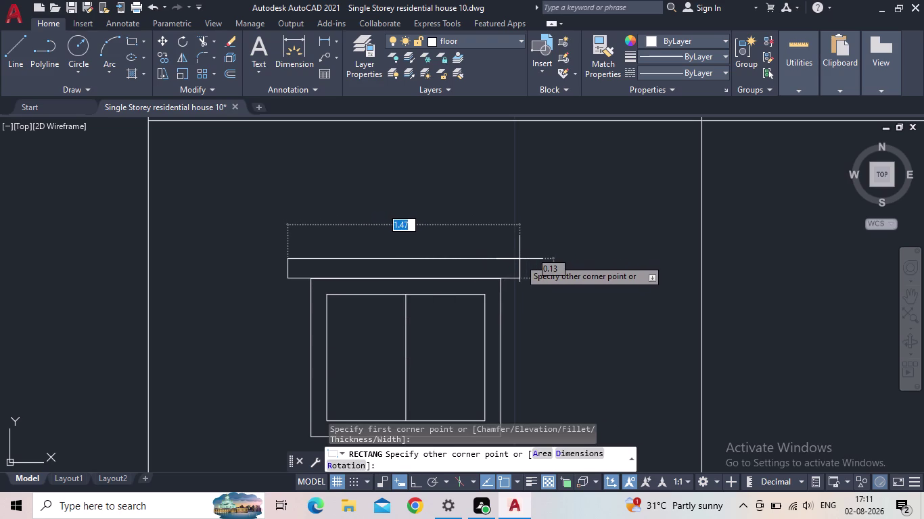
click(520, 259)
key(Escape)
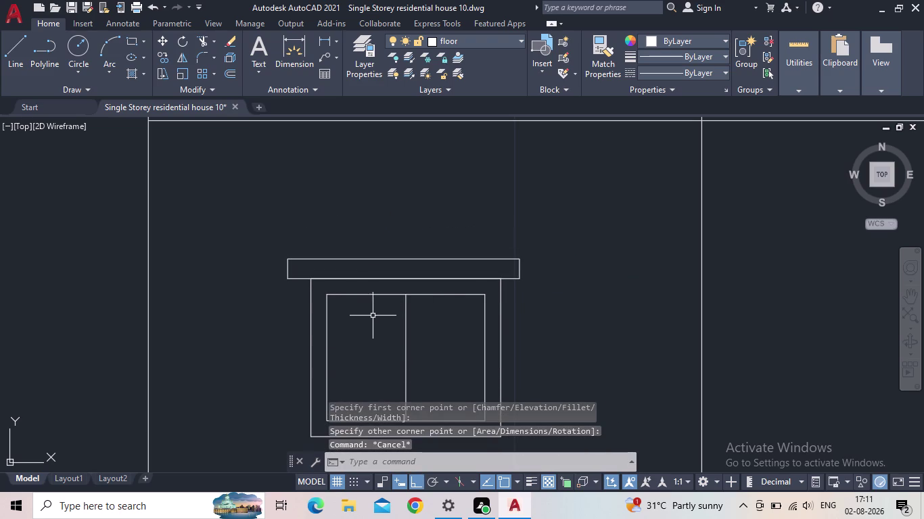
scroll(down, 3)
middle_drag(370, 314, 321, 261)
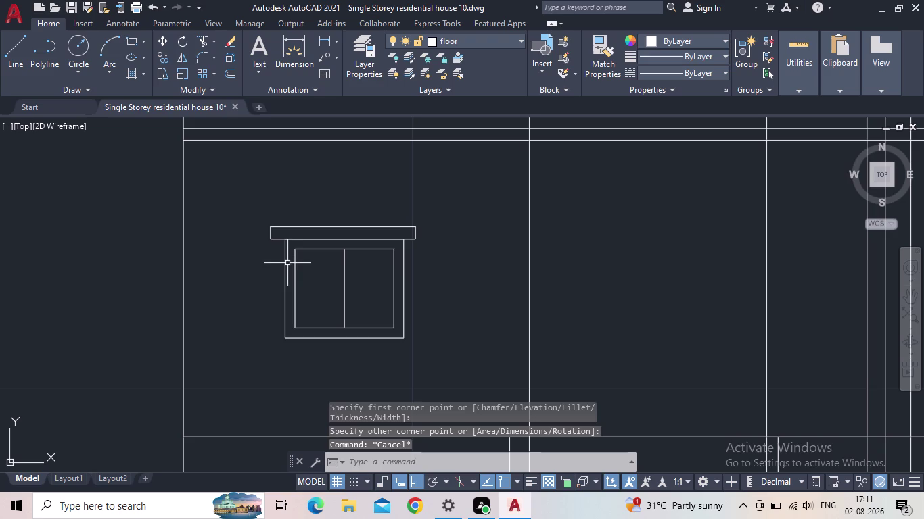
scroll(up, 3)
scroll(down, 3)
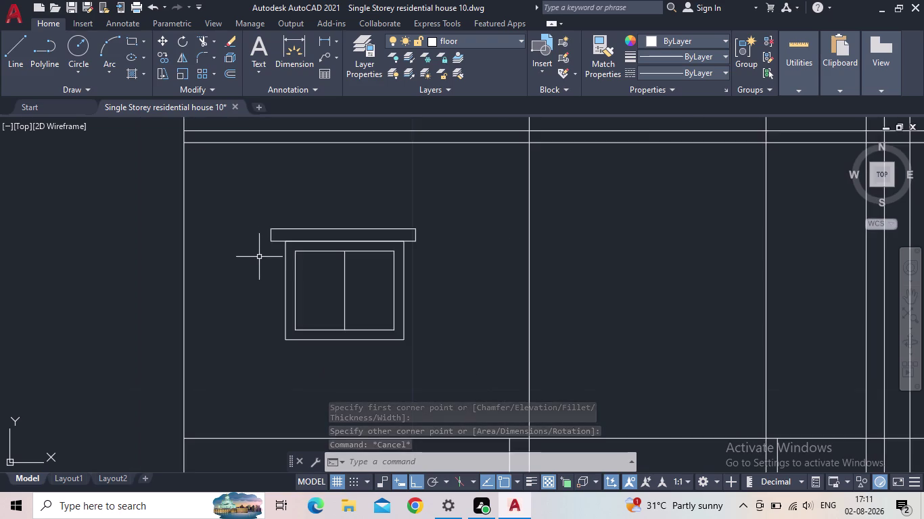
scroll(down, 3)
drag(391, 346, 268, 234)
key(Escape)
click(372, 335)
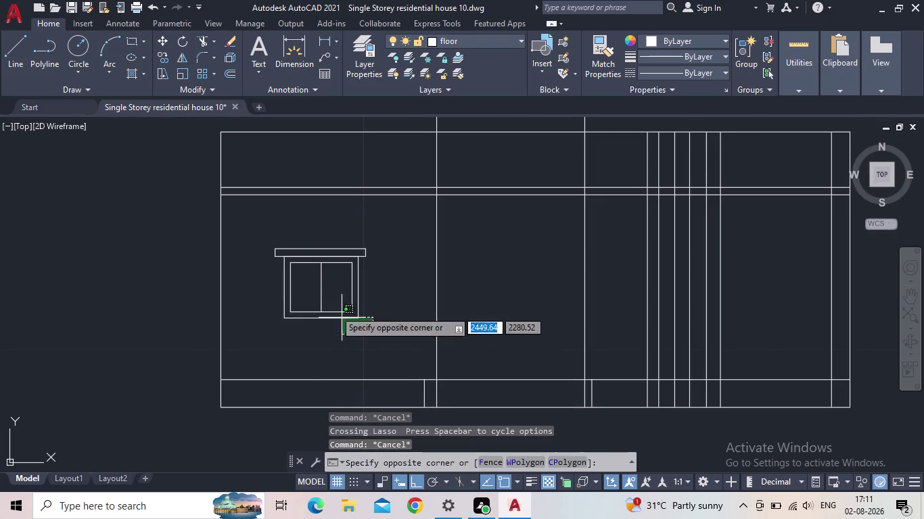
Move the window and its ledge onto the 'window' layer, coloured green.
click(249, 233)
click(473, 44)
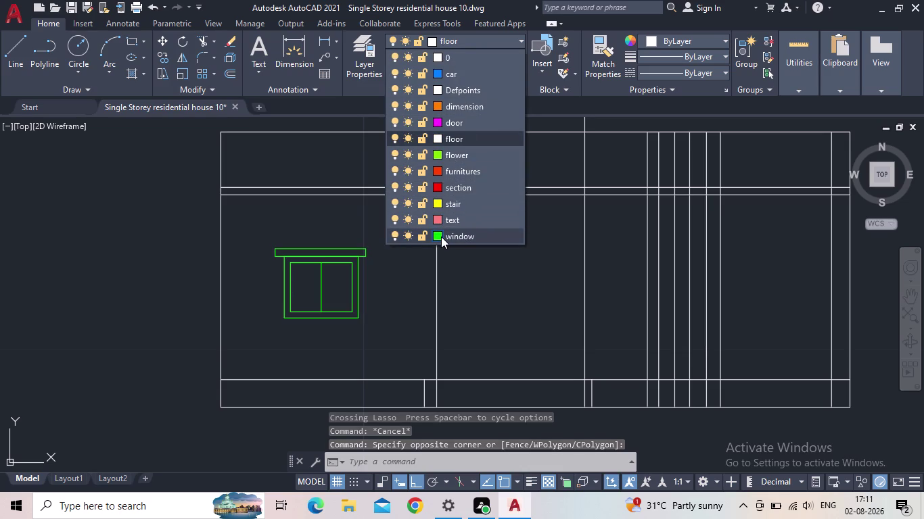
click(441, 237)
click(649, 356)
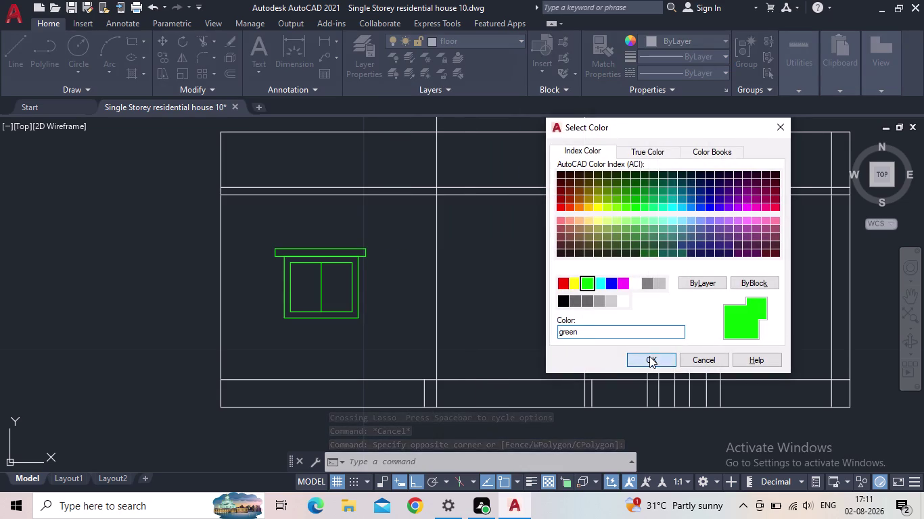
key(Escape)
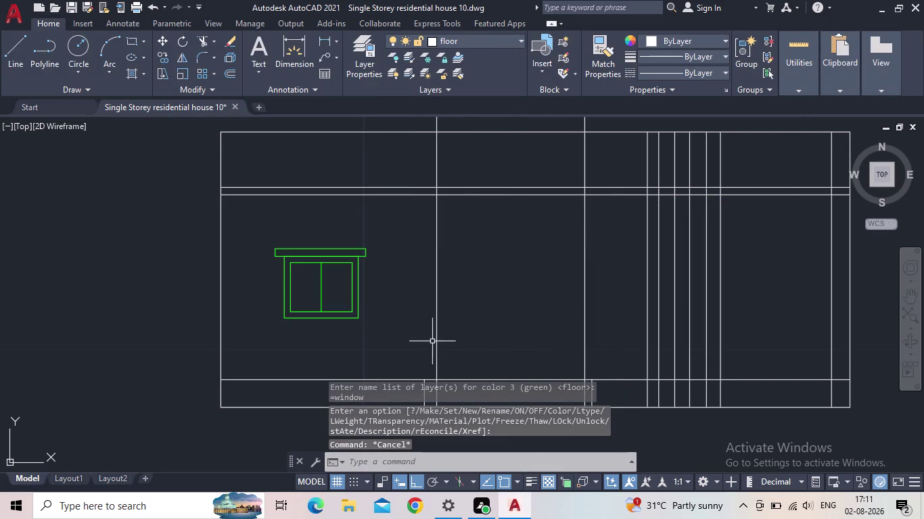
scroll(down, 3)
middle_drag(417, 335, 312, 317)
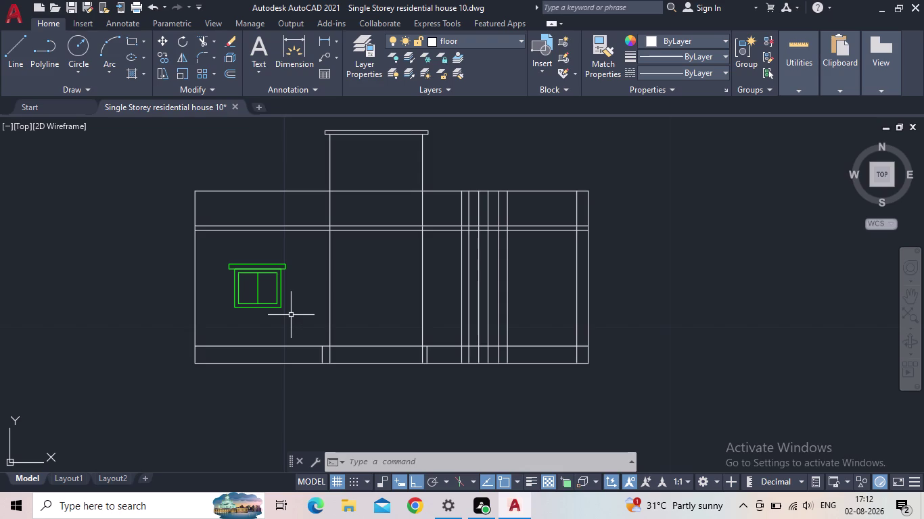
middle_drag(290, 312, 303, 289)
middle_drag(303, 290, 304, 288)
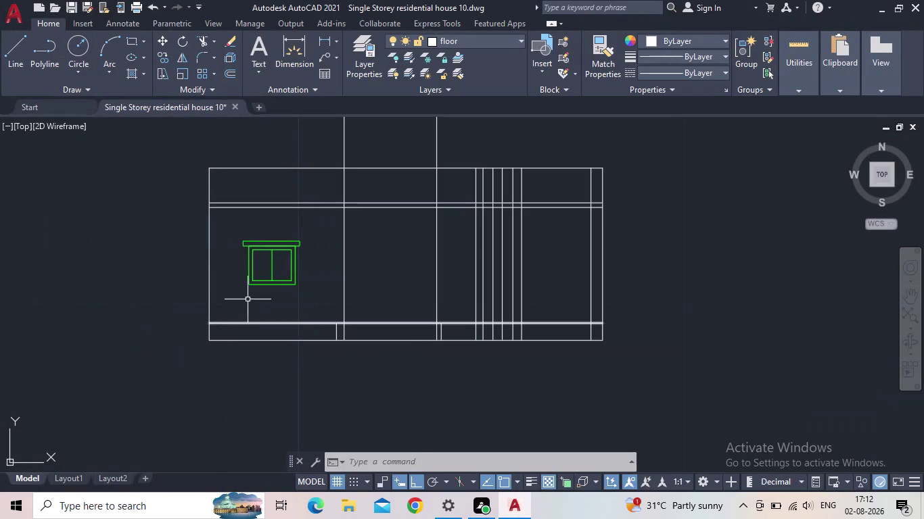
middle_drag(267, 300, 272, 342)
scroll(up, 3)
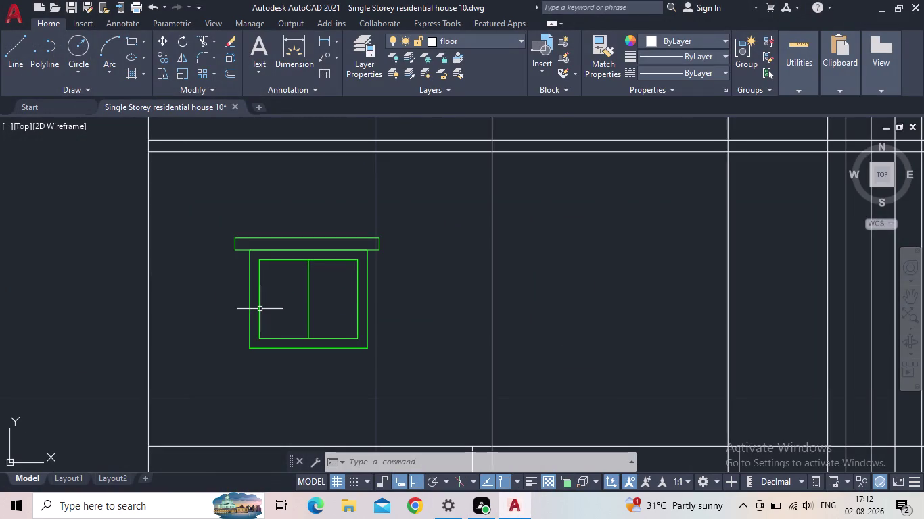
scroll(down, 3)
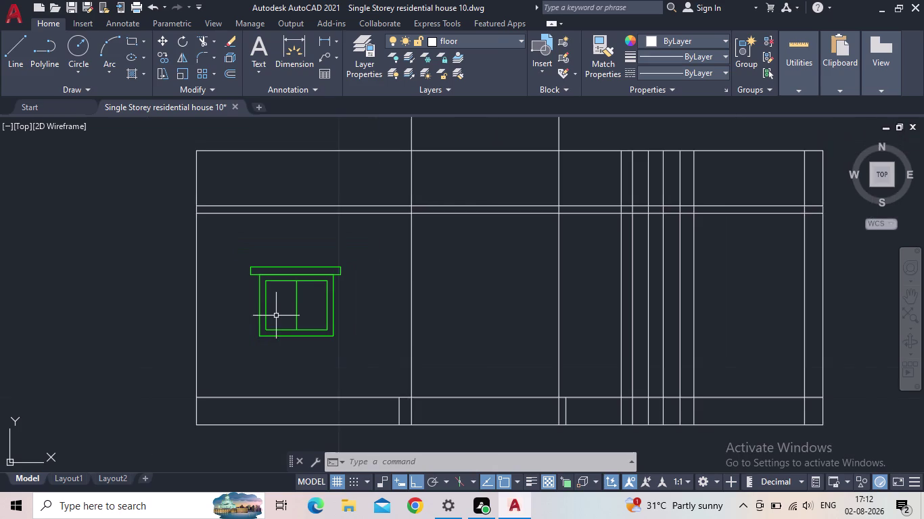
middle_drag(281, 322, 213, 325)
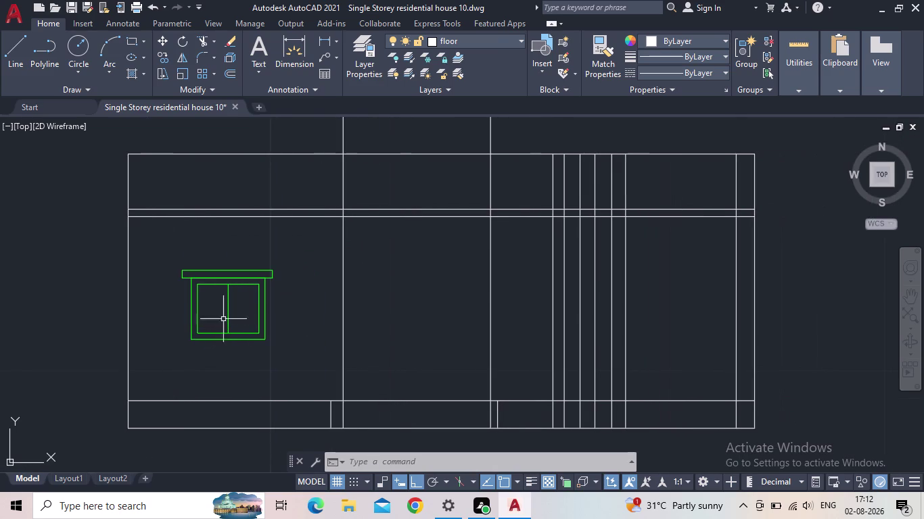
scroll(down, 3)
scroll(up, 3)
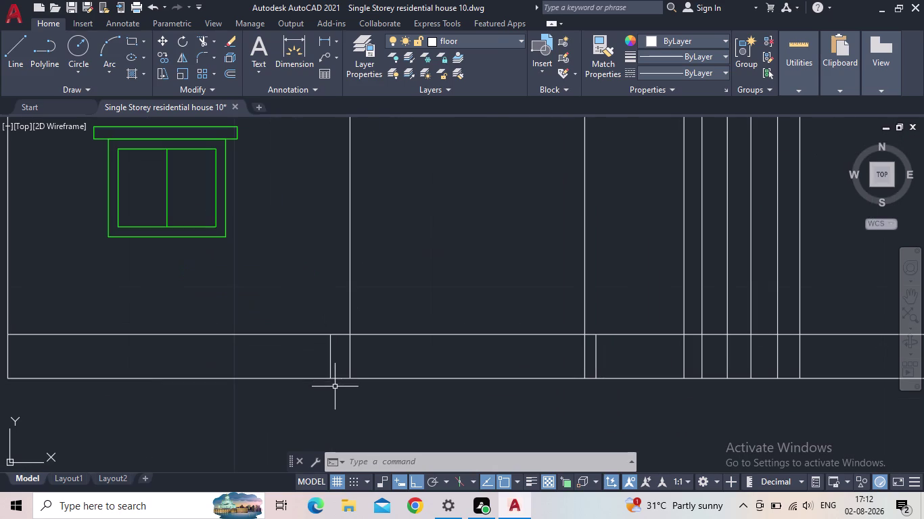
scroll(down, 3)
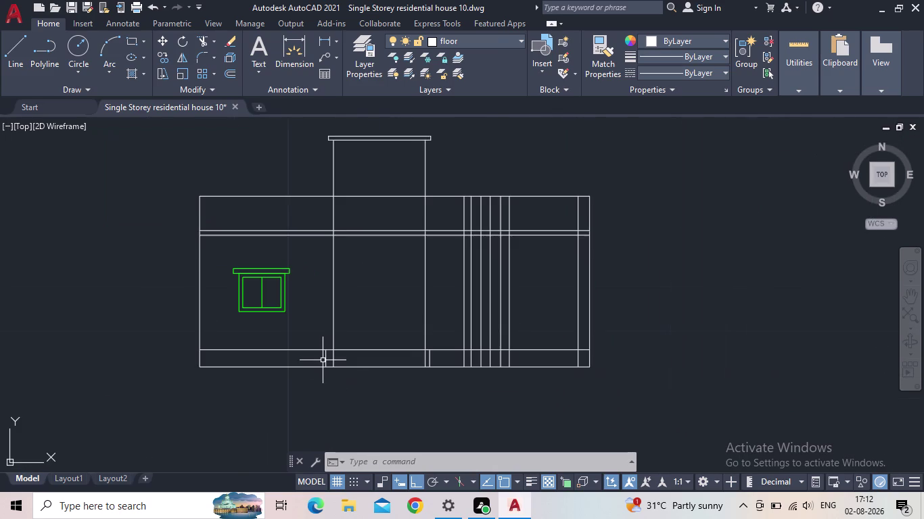
middle_drag(322, 360, 307, 361)
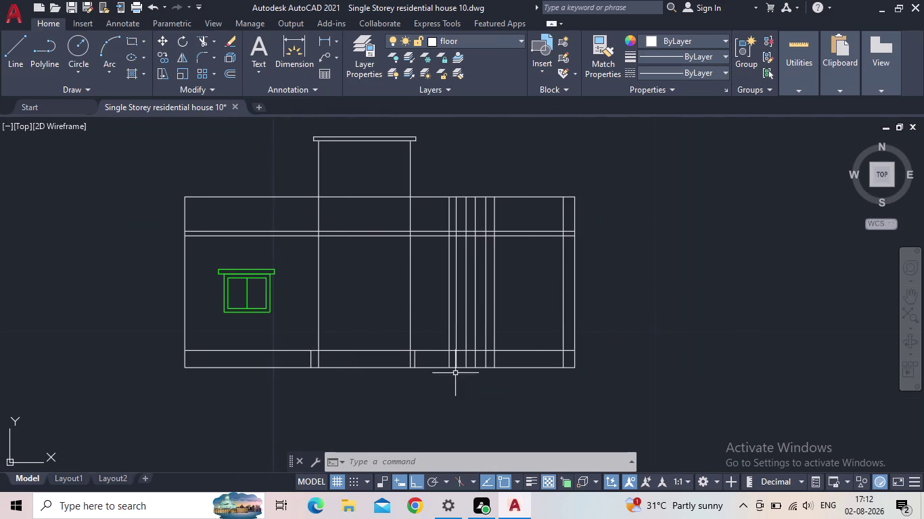
key(Escape)
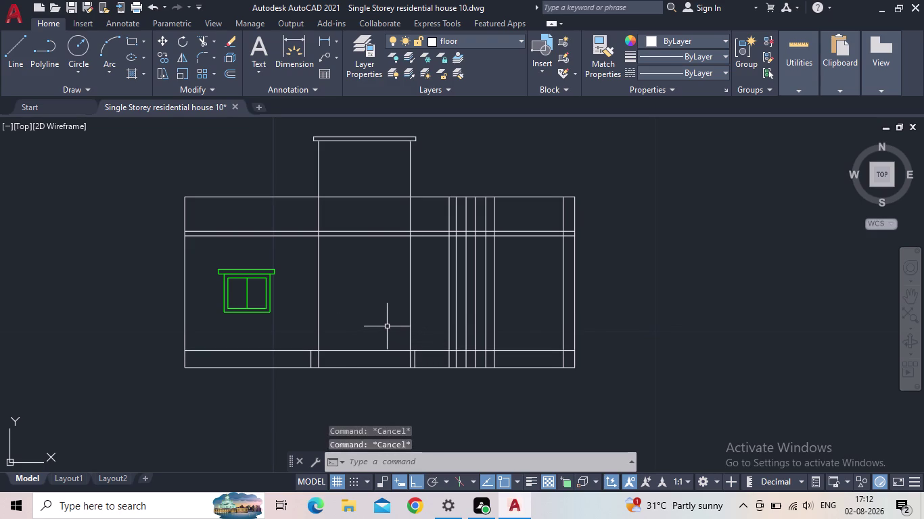
middle_drag(381, 298, 380, 354)
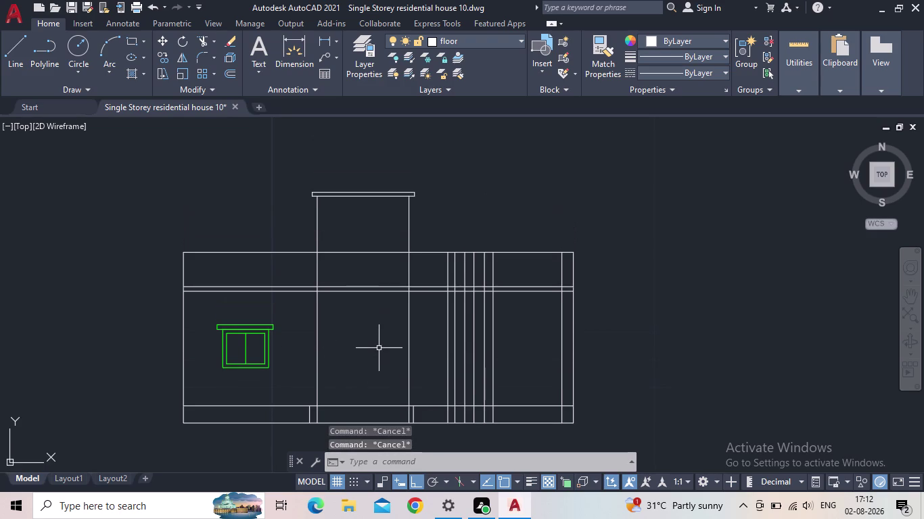
Trim away the band lines crossing the central tower.
key(t)
key(r)
key(Return)
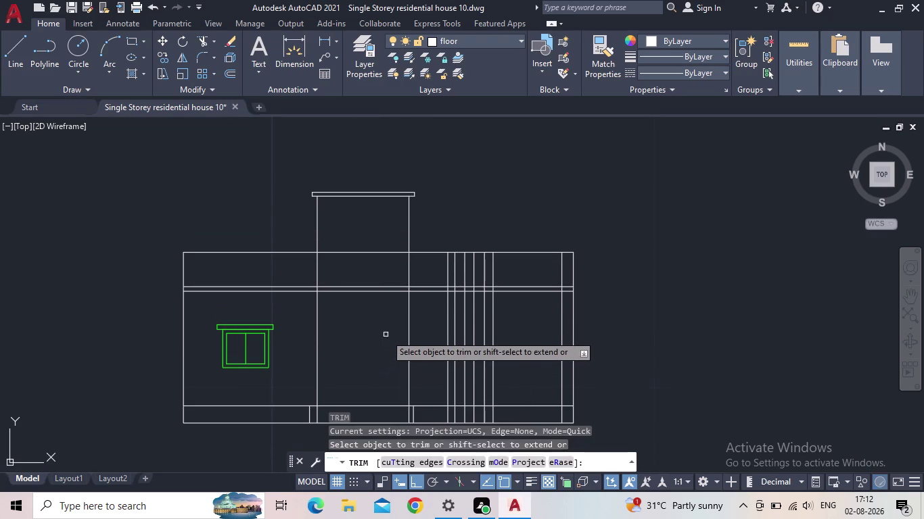
drag(386, 334, 344, 234)
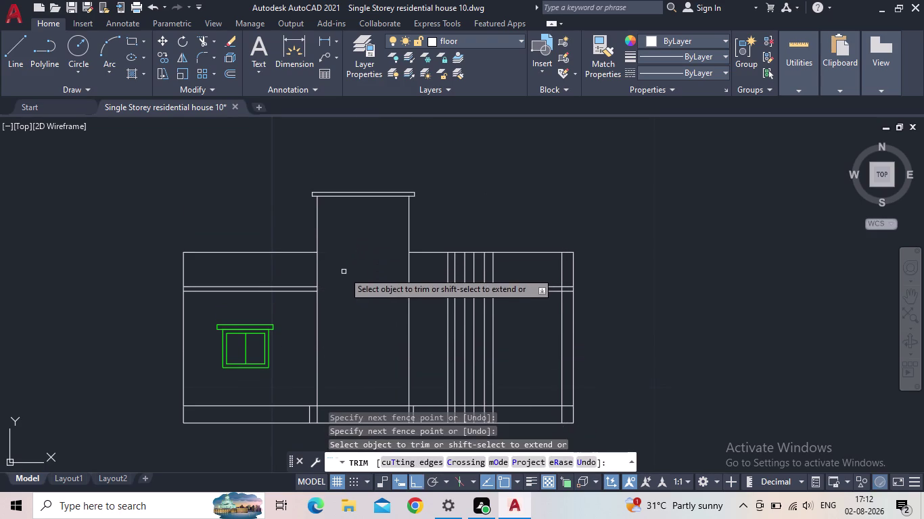
key(Escape)
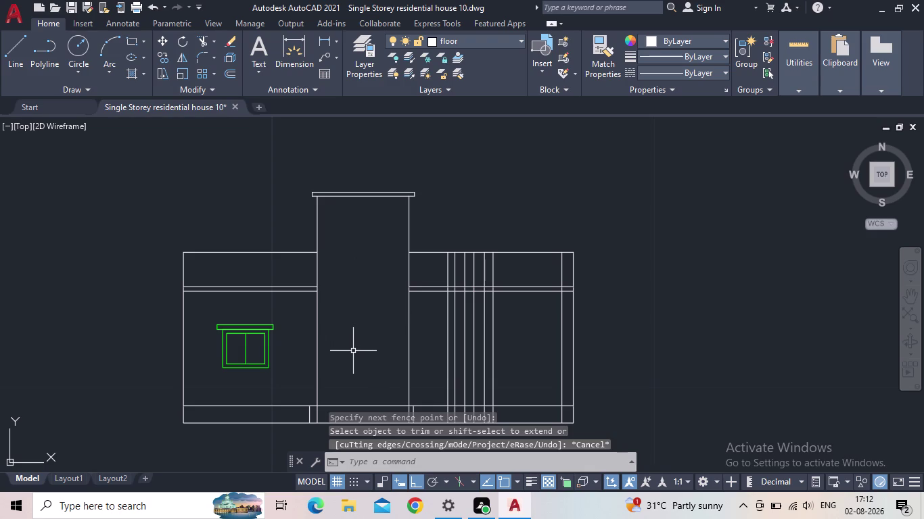
Draw a tall rectangular window outline inside the tower.
click(134, 44)
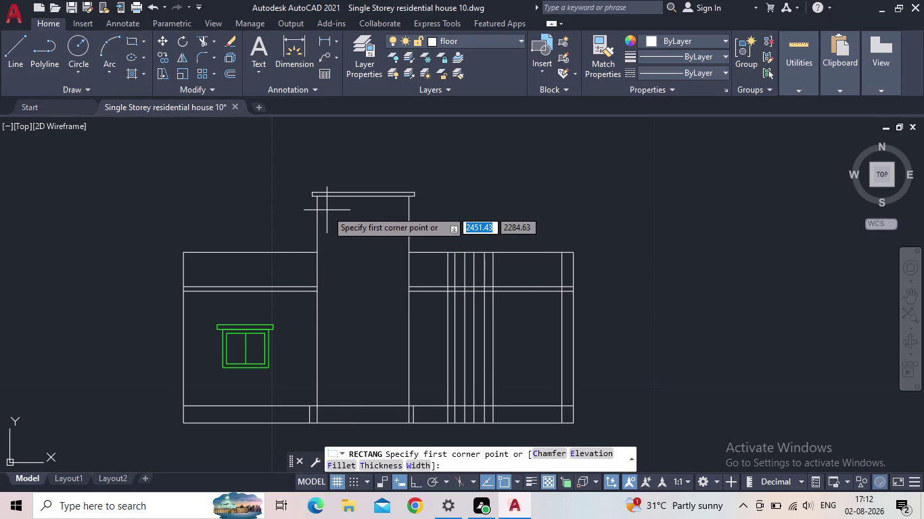
drag(326, 211, 334, 220)
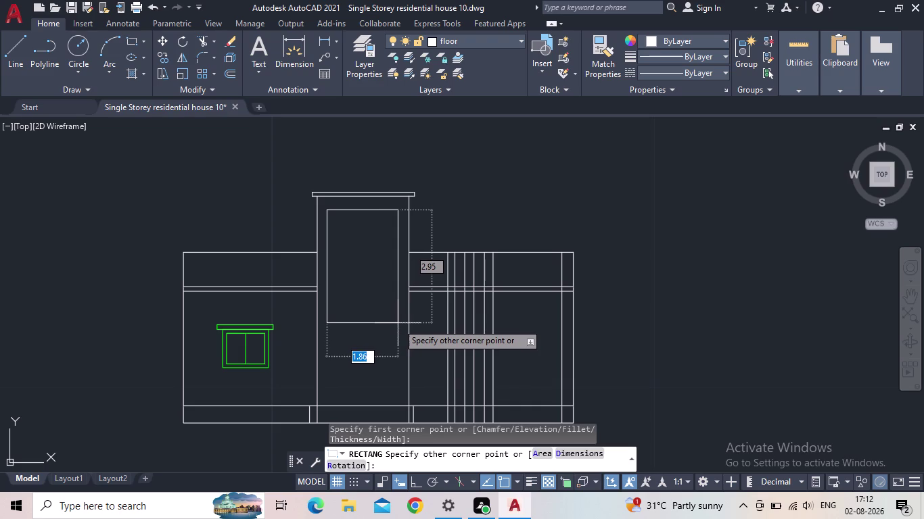
click(398, 323)
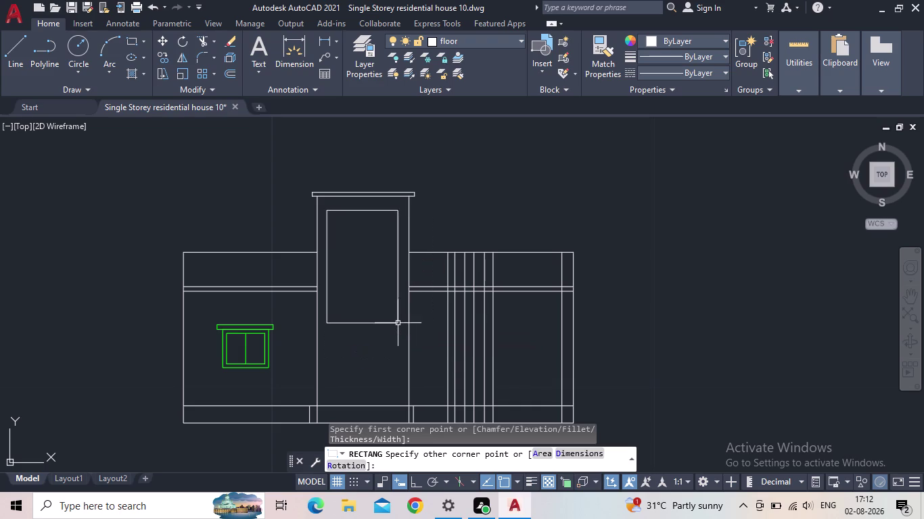
scroll(down, 3)
middle_drag(372, 364, 365, 384)
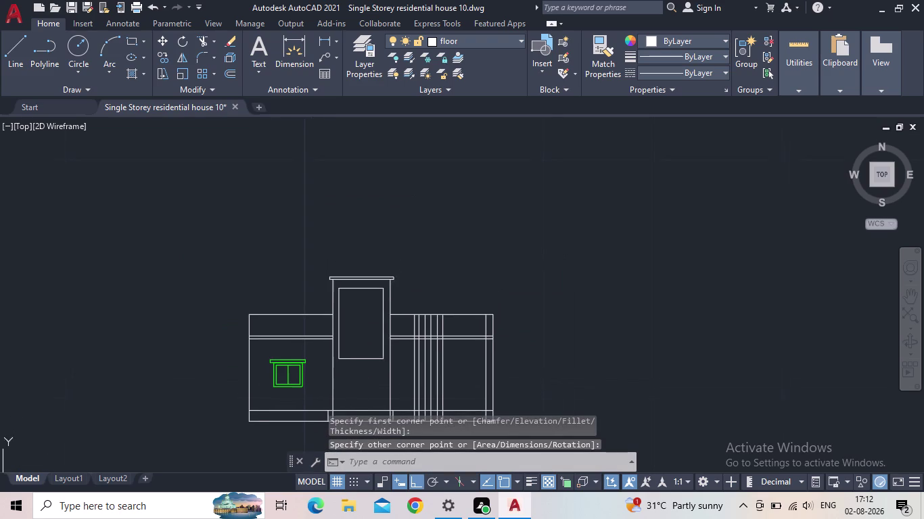
scroll(up, 3)
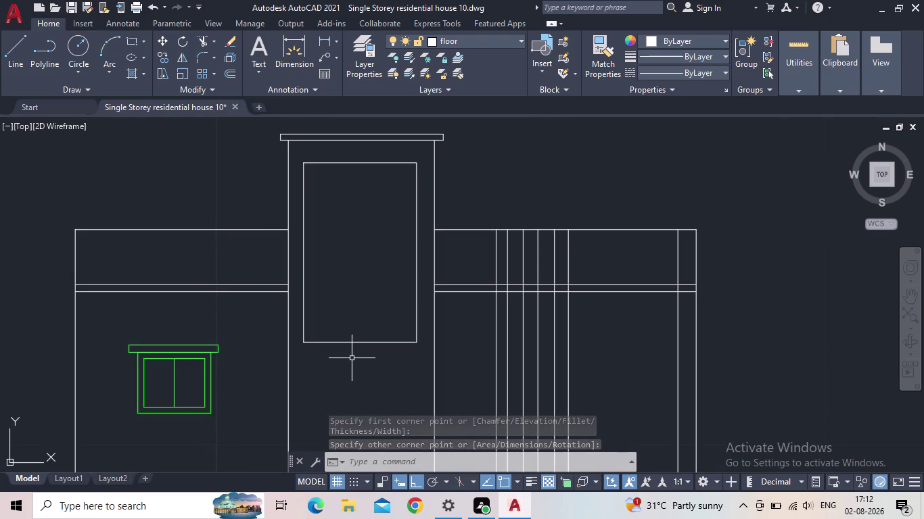
Offset the tower window rectangle 0.1 inward to form an inner frame.
key(o)
key(Return)
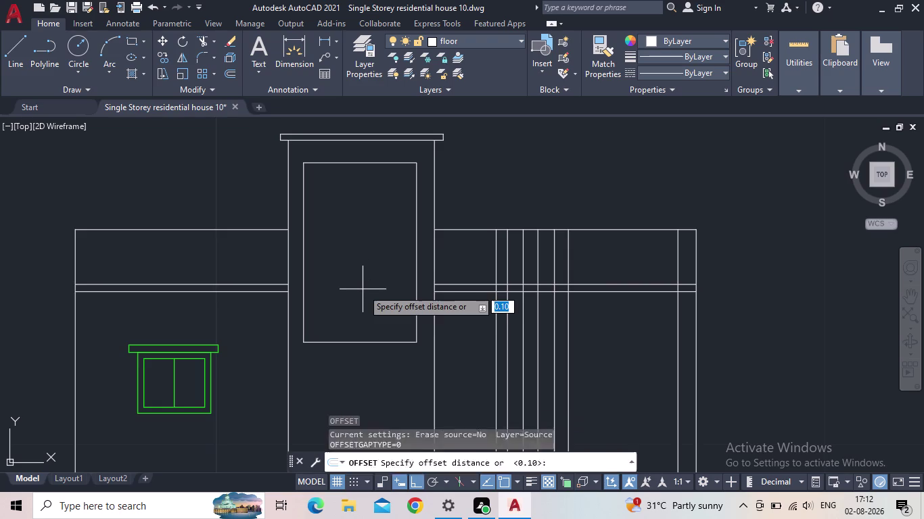
text(0.1)
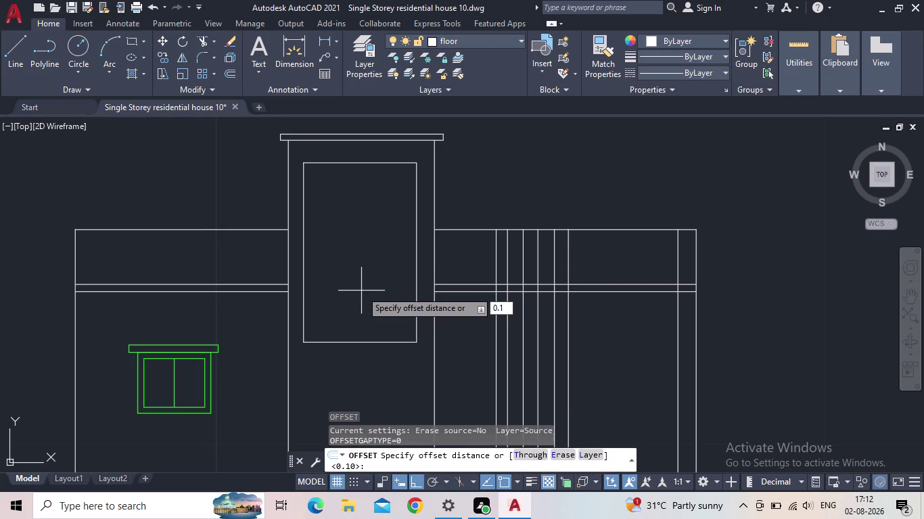
key(Return)
click(361, 162)
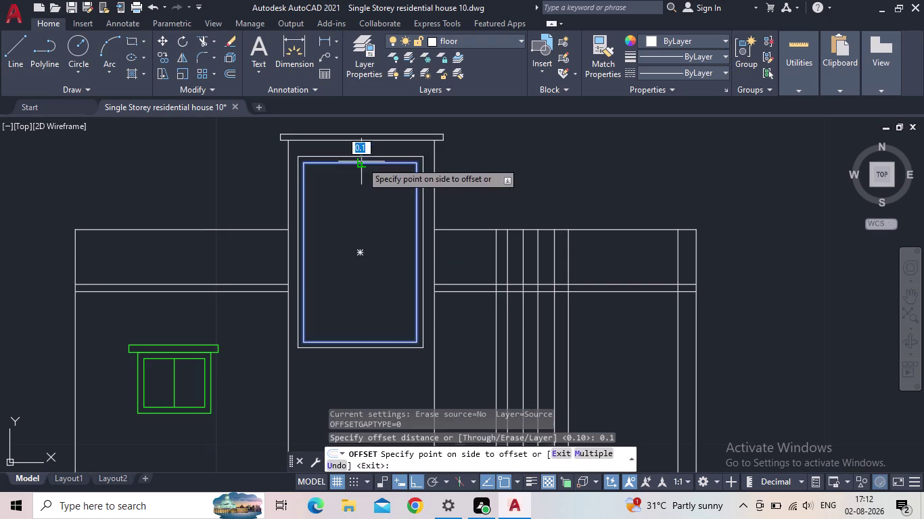
click(361, 180)
key(Escape)
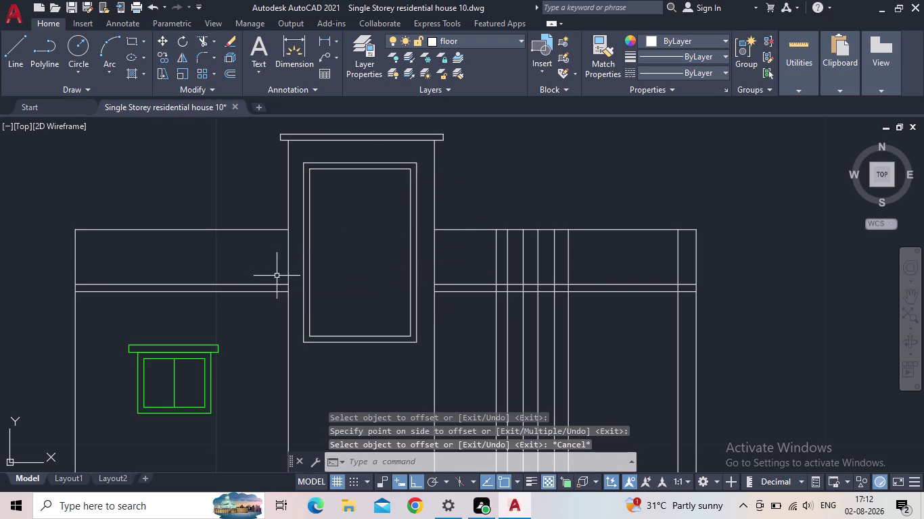
scroll(down, 3)
middle_drag(336, 292, 331, 319)
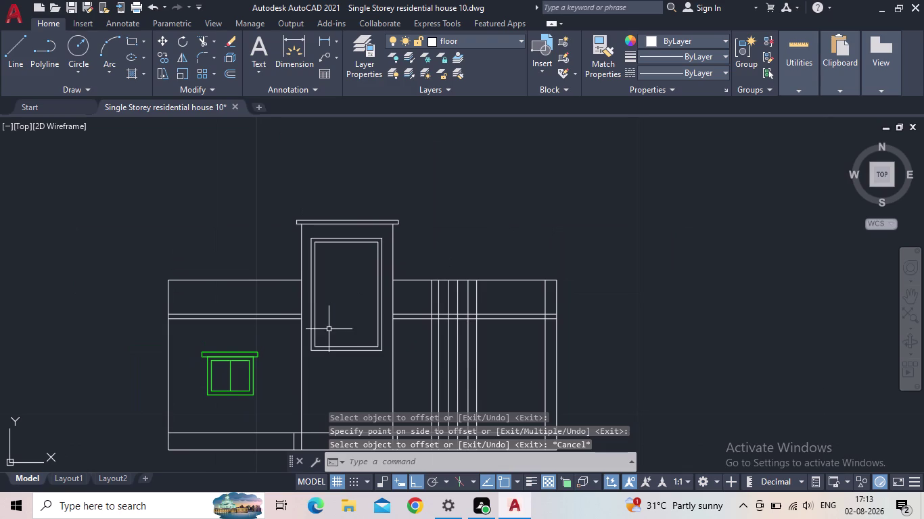
Draw a horizontal mid-height rail across the inner frame.
key(l)
key(Return)
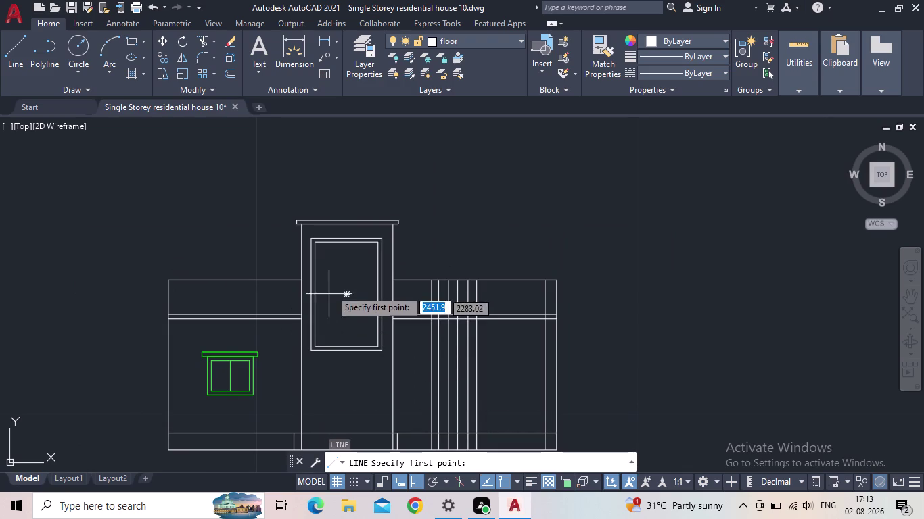
scroll(up, 3)
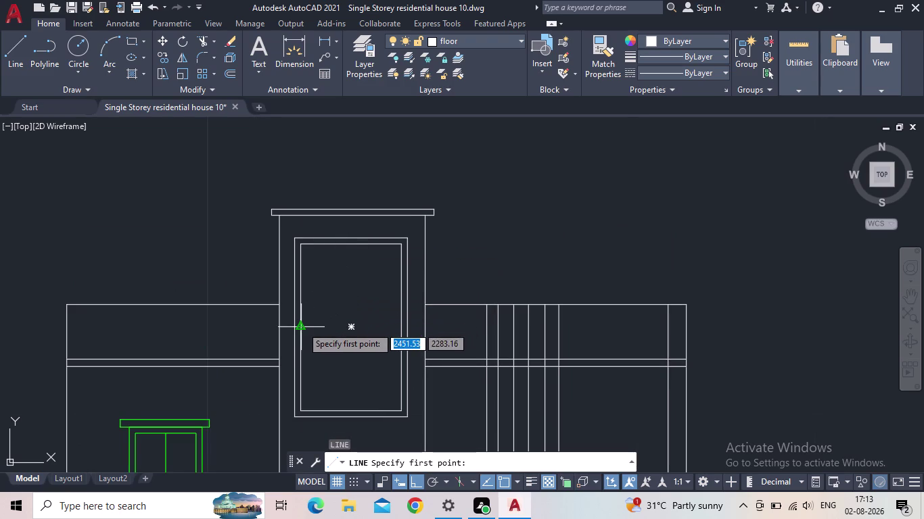
click(301, 326)
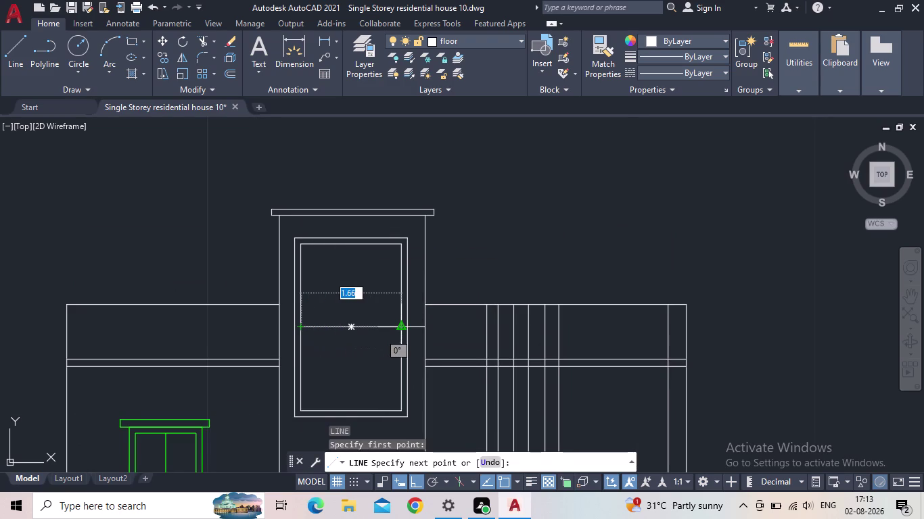
click(404, 327)
key(Escape)
scroll(down, 3)
middle_drag(361, 358, 376, 317)
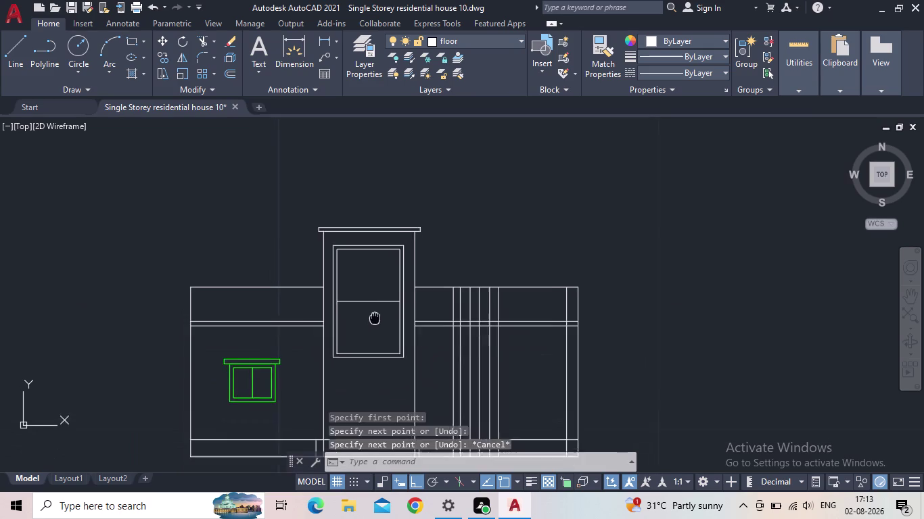
middle_drag(376, 317, 383, 303)
Draw the first vertical mullion from the frame's bottom to its top.
key(l)
key(Return)
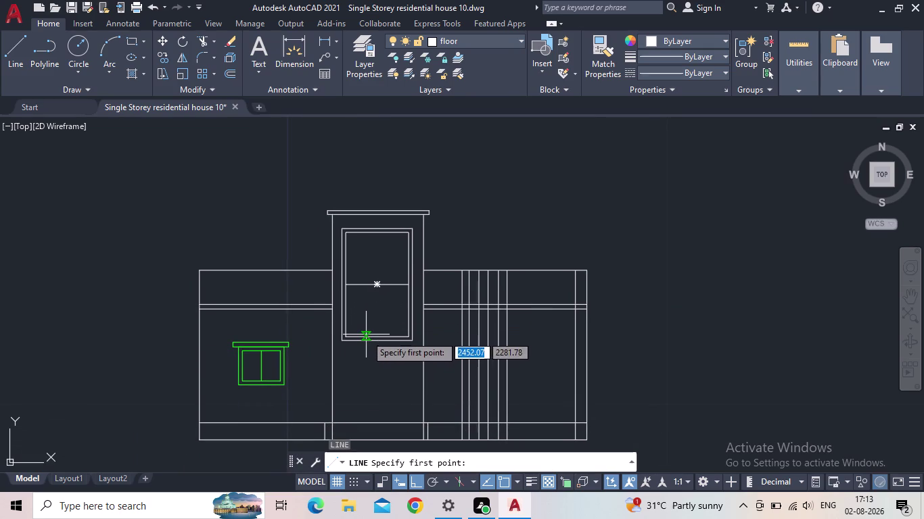
scroll(up, 3)
click(356, 339)
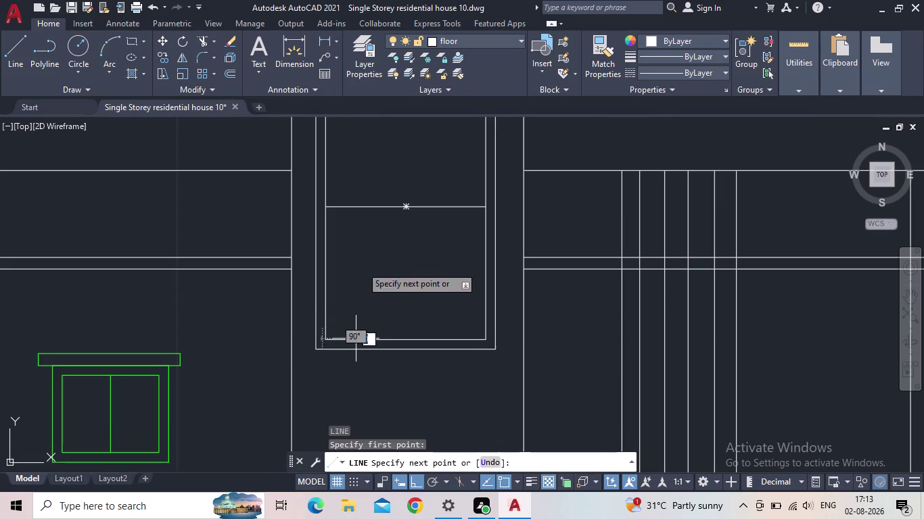
middle_drag(353, 200, 376, 332)
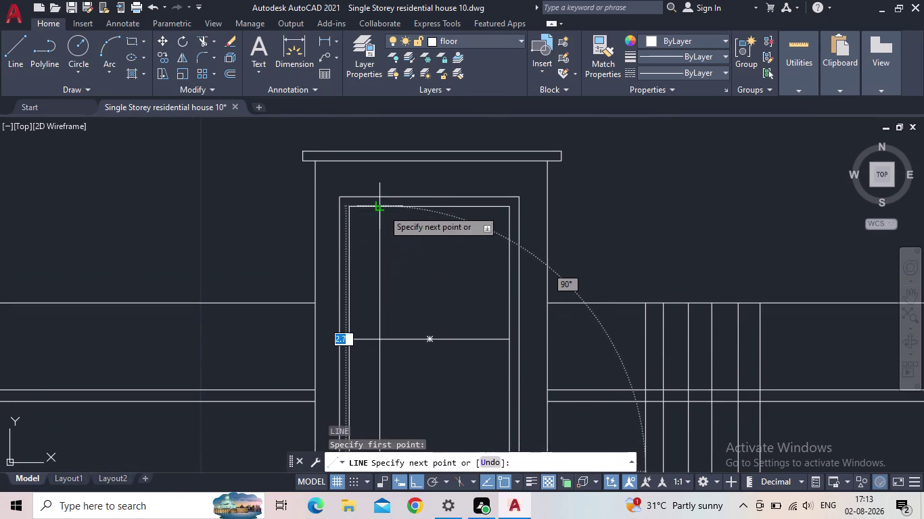
click(381, 208)
key(Escape)
scroll(down, 3)
middle_drag(420, 294, 386, 289)
Draw a second vertical mullion up to the frame edge.
key(space)
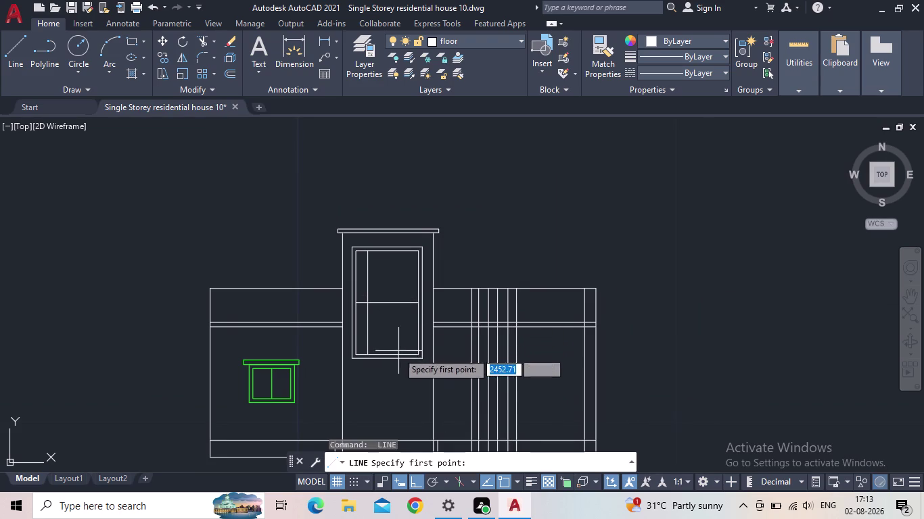
click(395, 354)
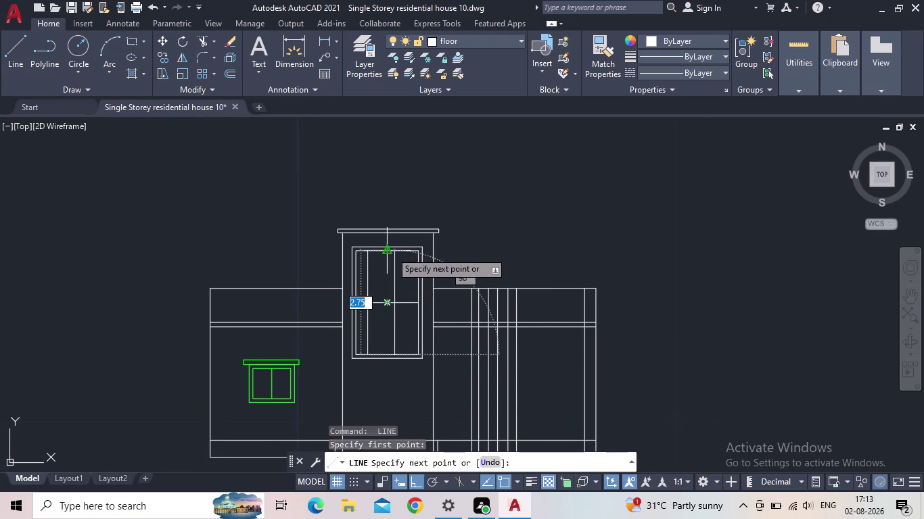
click(396, 254)
key(Escape)
scroll(down, 3)
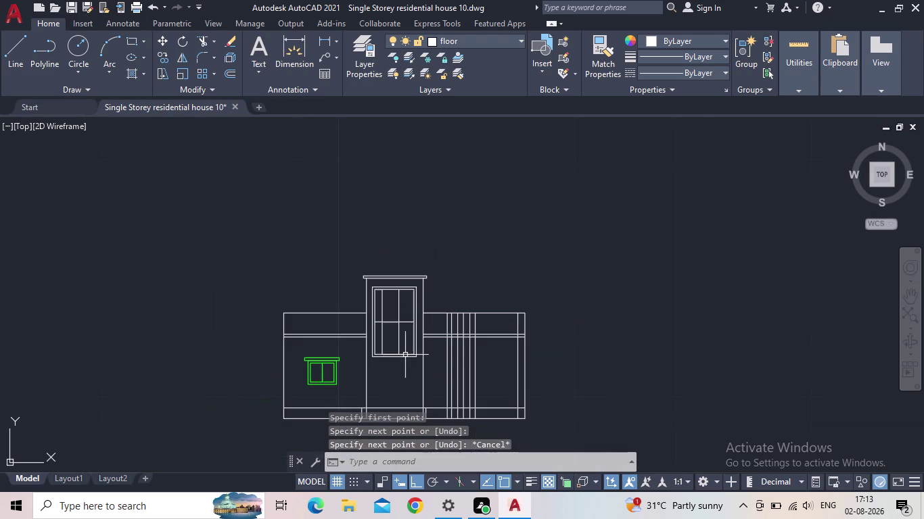
middle_drag(401, 350, 385, 348)
scroll(up, 3)
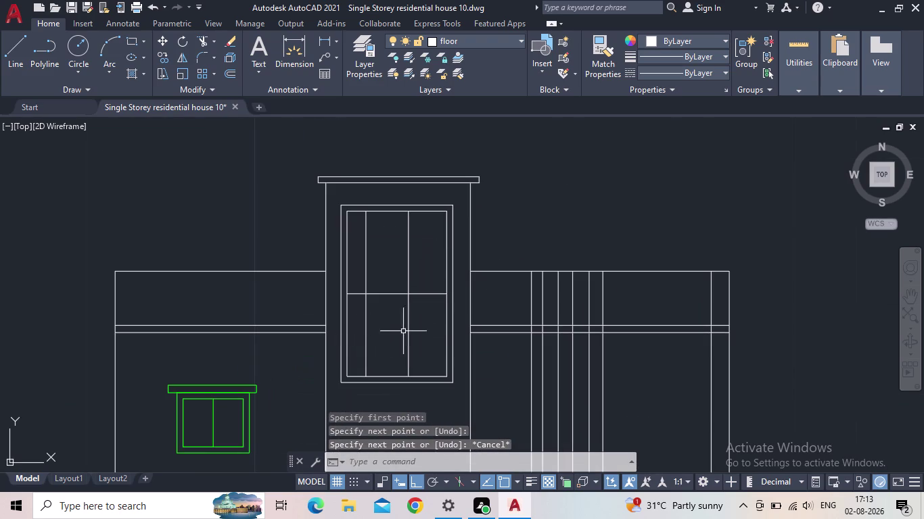
click(414, 326)
Select the two vertical bars and move them slightly to the right.
click(356, 332)
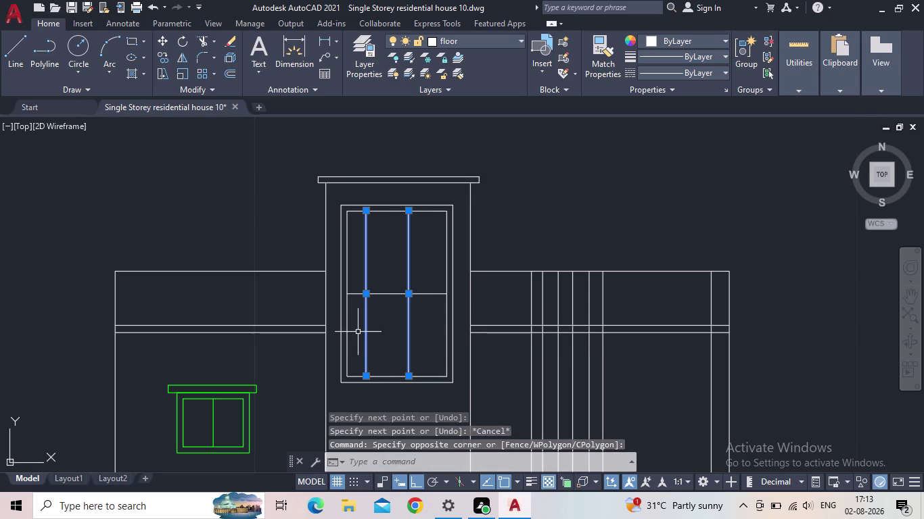
key(comma)
key(BackSpace)
key(m)
key(Return)
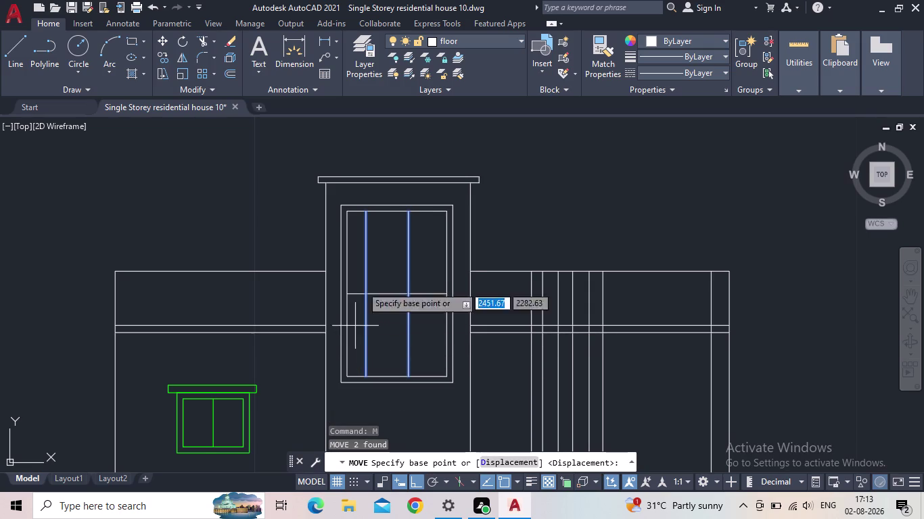
click(383, 212)
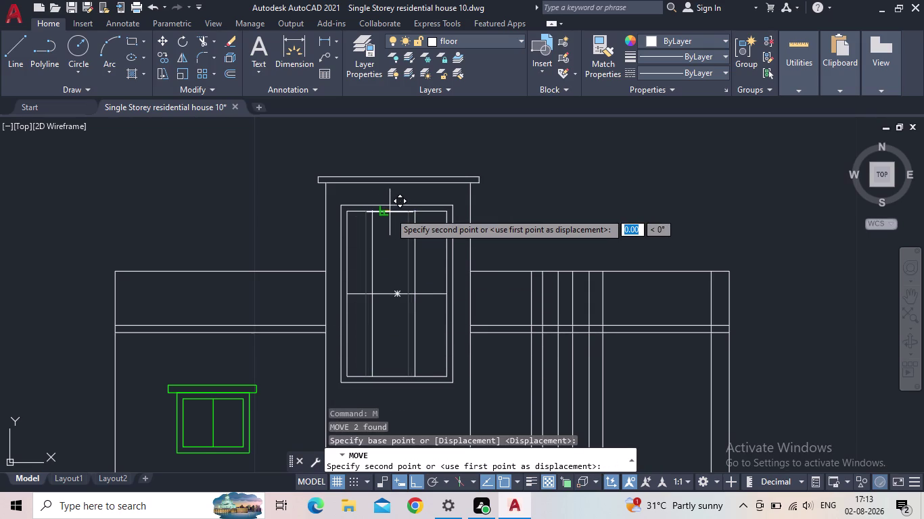
click(391, 212)
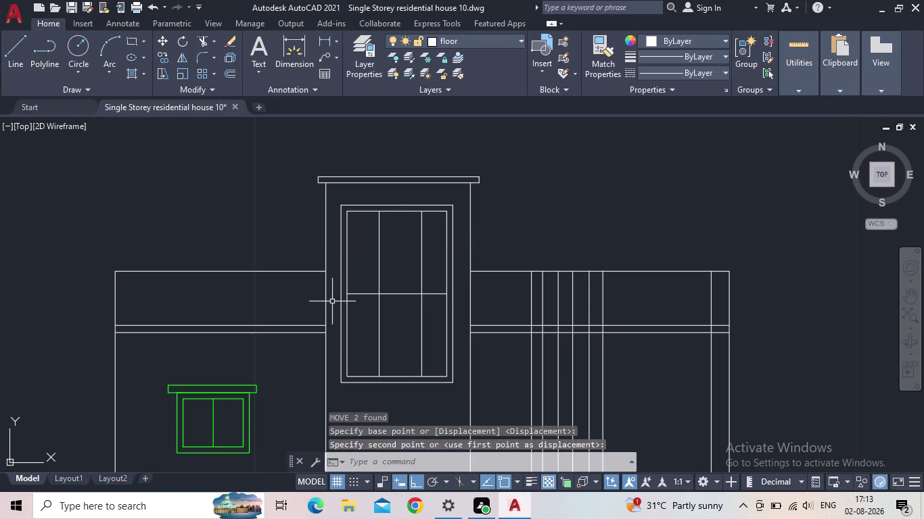
key(Escape)
Save the drawing from the Quick Access Toolbar.
scroll(down, 3)
middle_drag(349, 326, 308, 348)
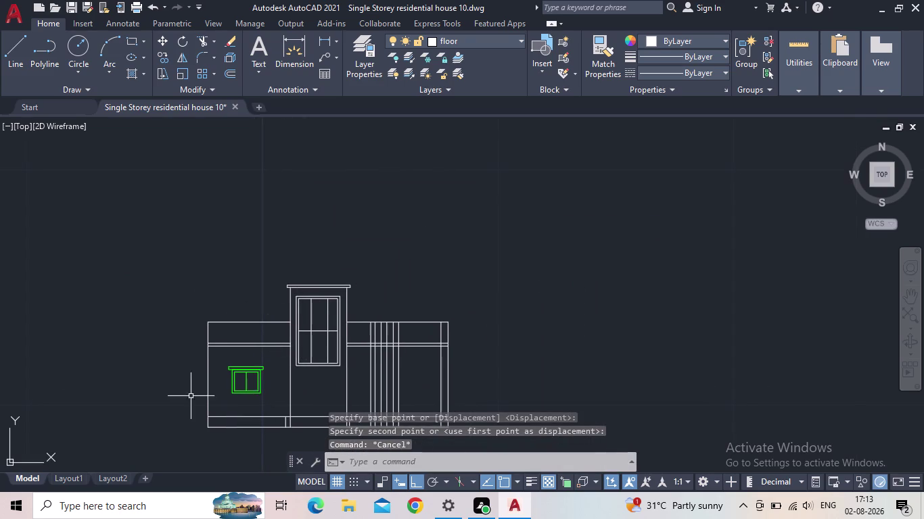
click(72, 4)
scroll(up, 3)
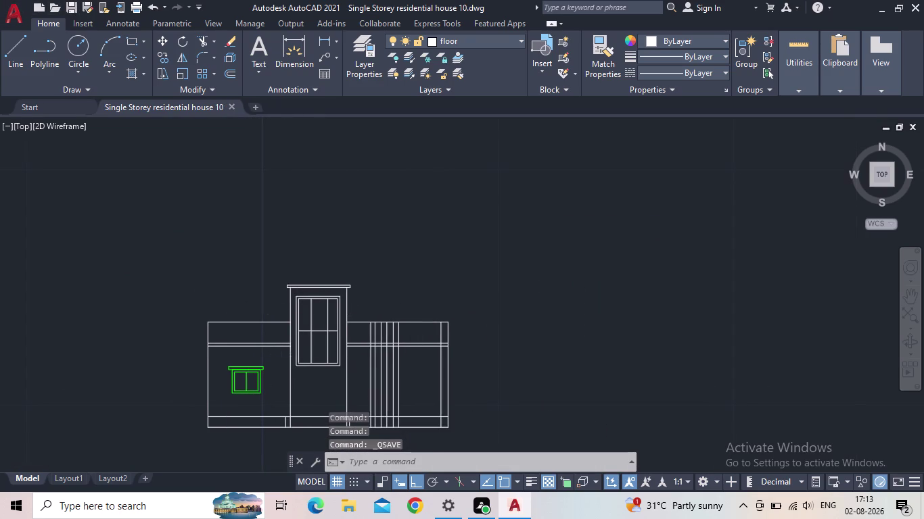
scroll(up, 3)
click(330, 386)
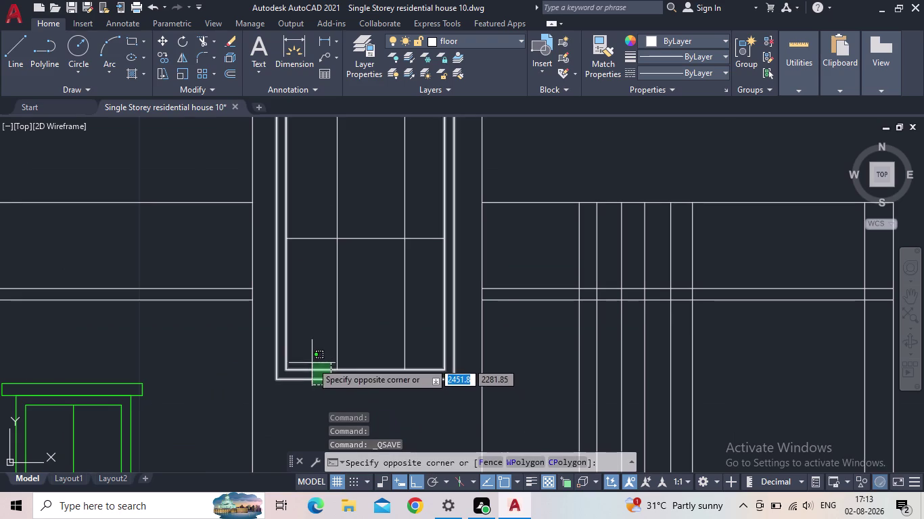
click(311, 362)
middle_drag(352, 333, 325, 406)
scroll(down, 3)
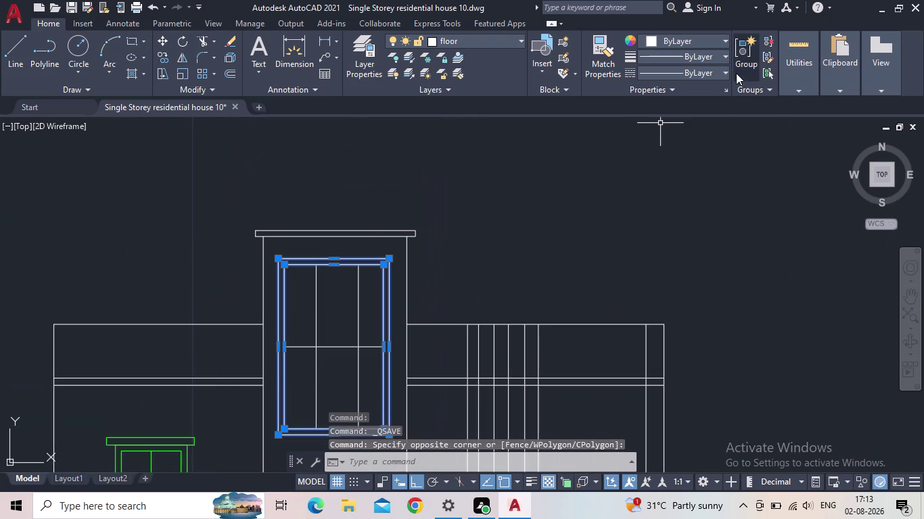
click(705, 55)
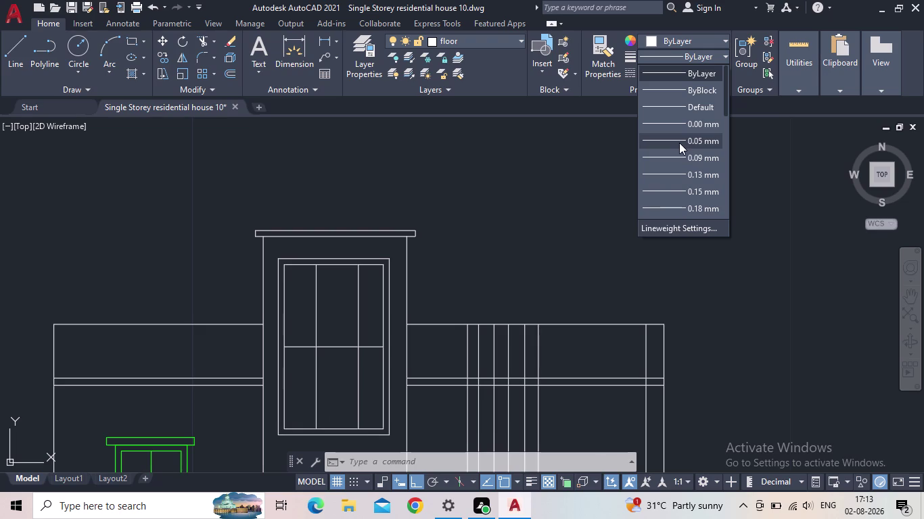
click(685, 196)
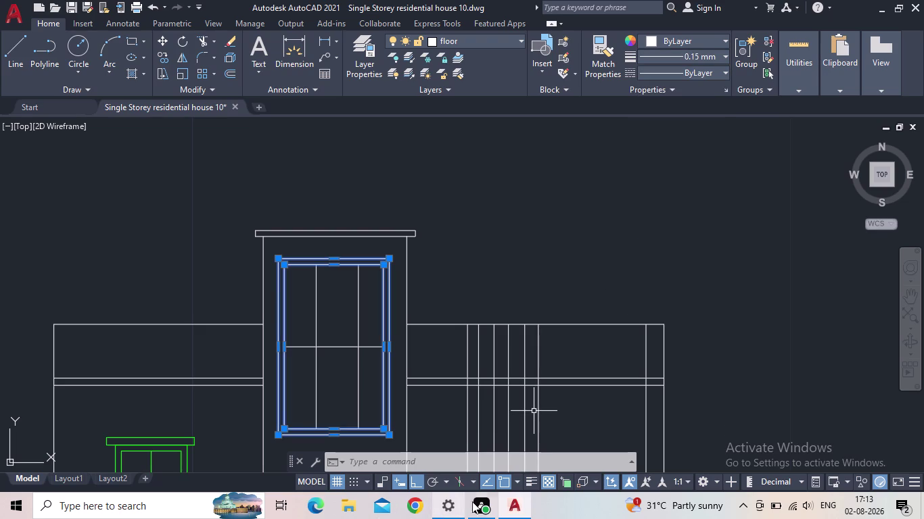
click(534, 482)
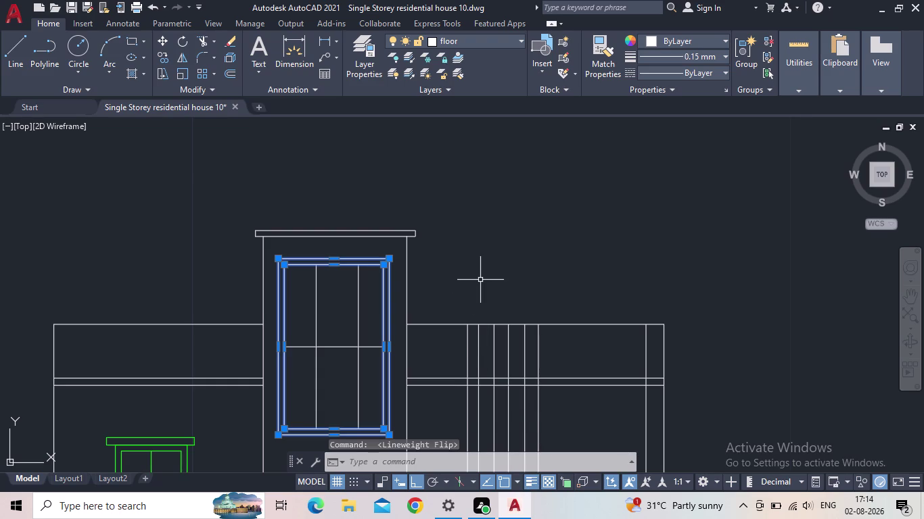
key(Escape)
middle_drag(478, 280, 527, 179)
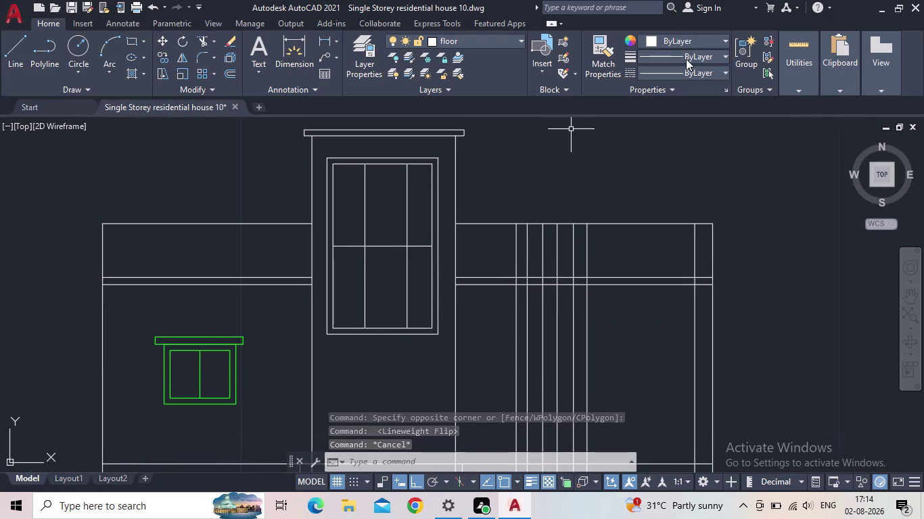
click(379, 175)
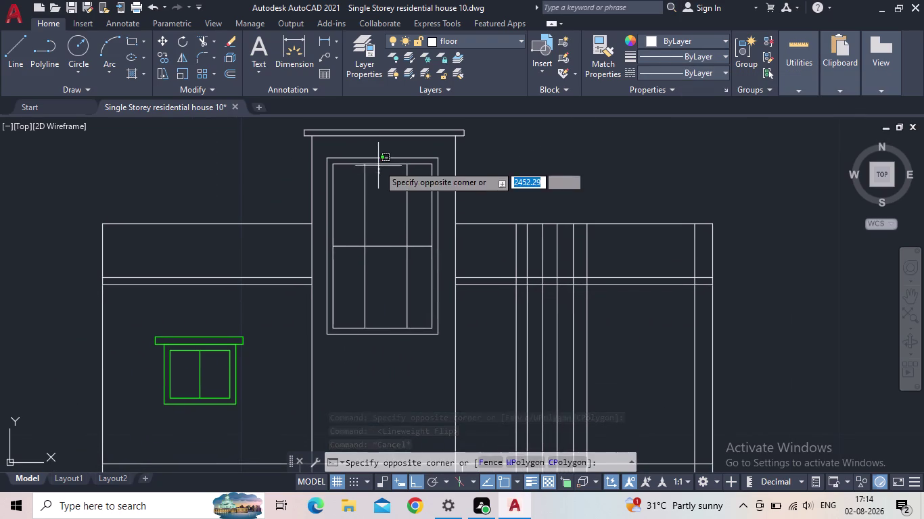
click(379, 154)
click(384, 165)
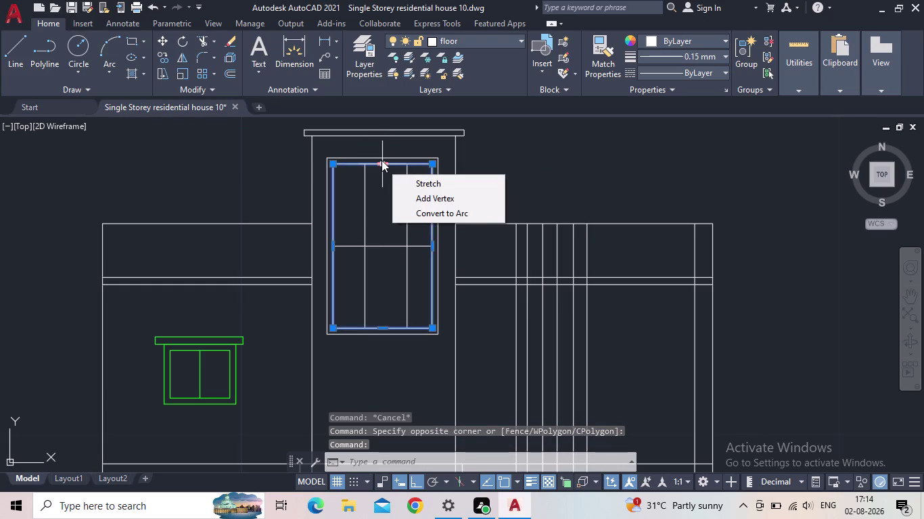
key(Escape)
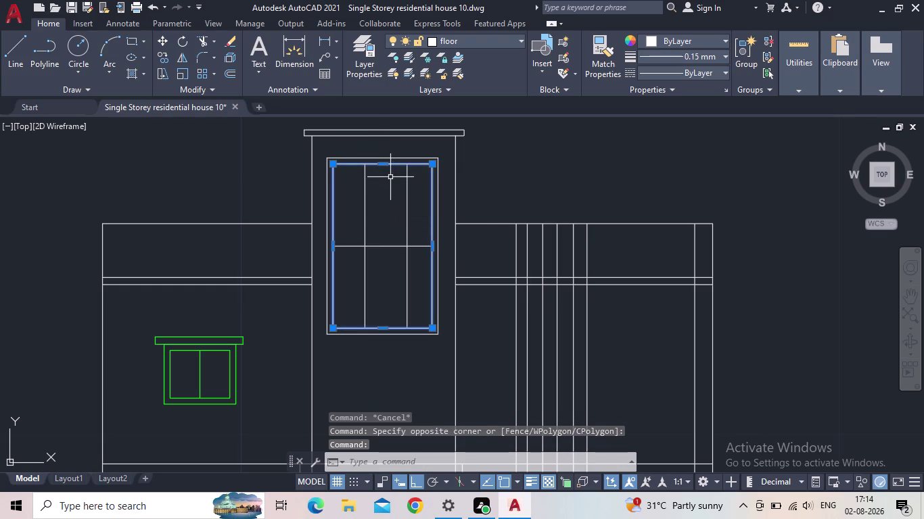
key(Escape)
middle_drag(390, 180, 366, 244)
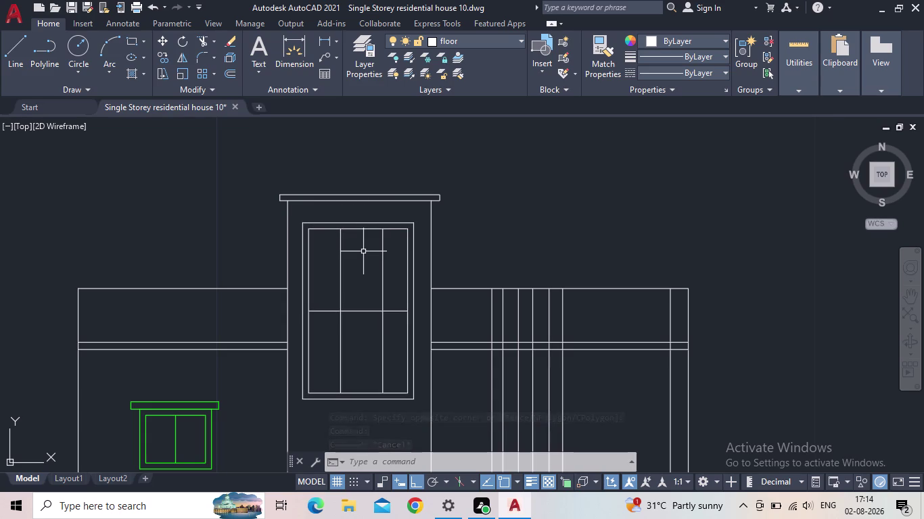
Zoom and pan to frame the whole house elevation.
scroll(down, 3)
middle_drag(373, 261, 364, 238)
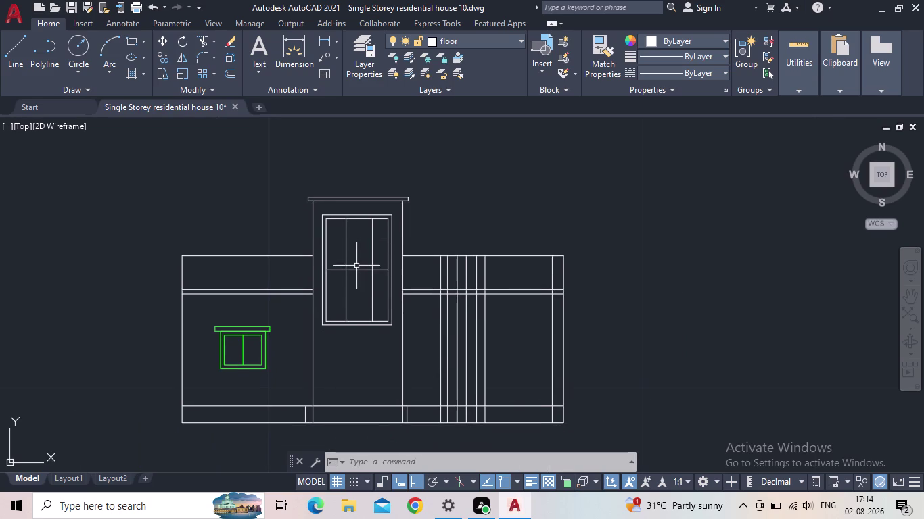
scroll(down, 3)
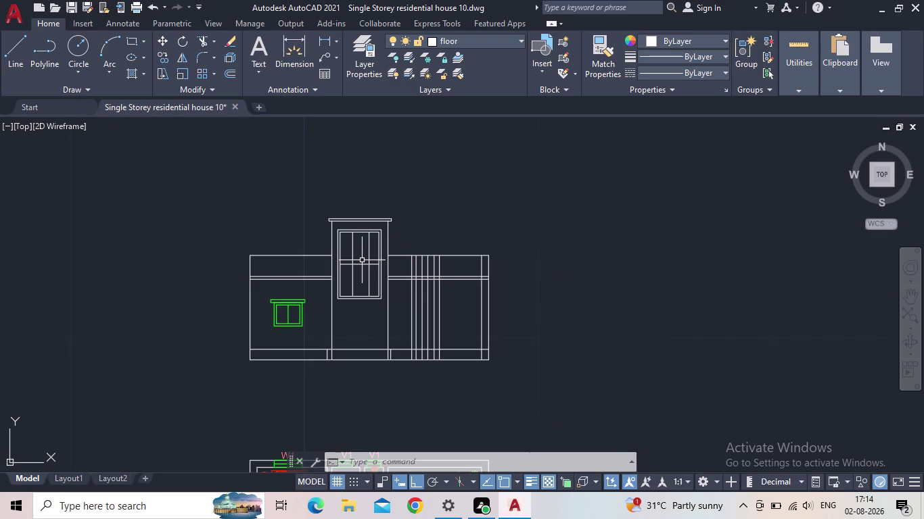
scroll(up, 3)
middle_drag(387, 311, 388, 310)
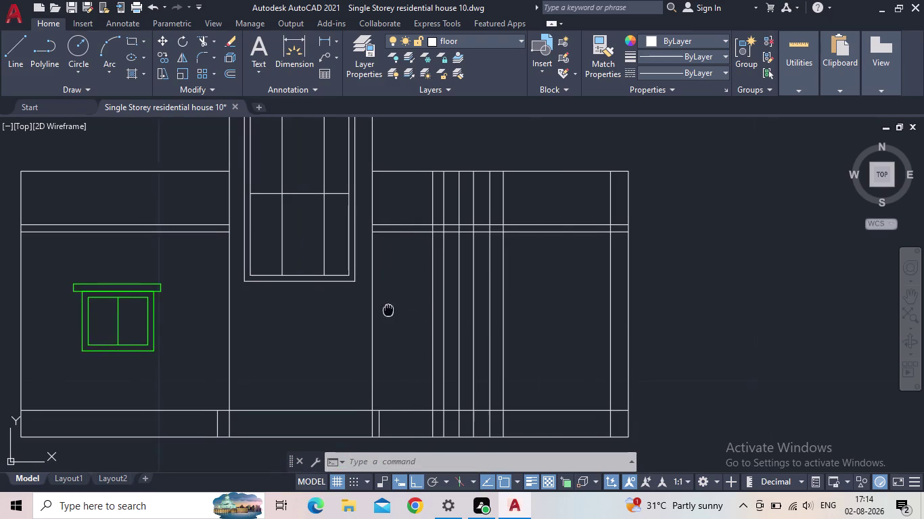
middle_drag(388, 310, 316, 313)
scroll(down, 3)
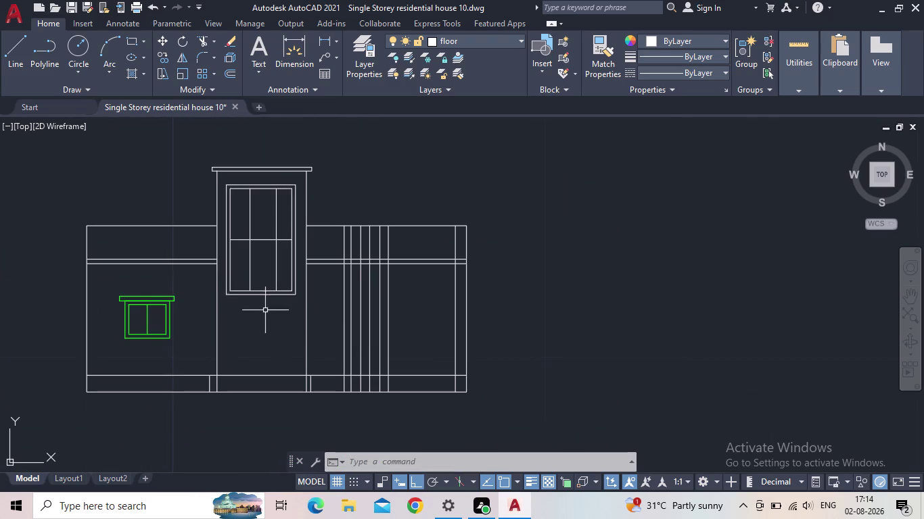
middle_drag(264, 317, 253, 361)
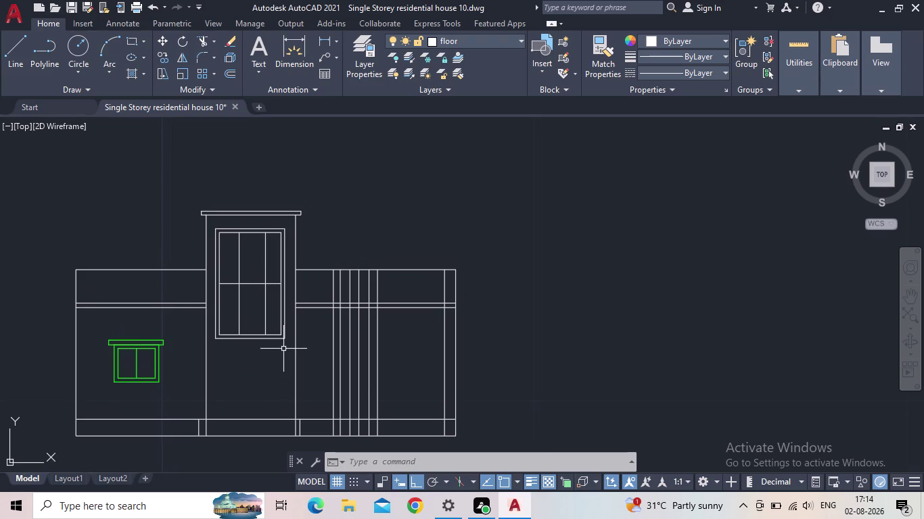
Window-select below the tower window, recenter the elevation, and bring up the layers list.
click(284, 349)
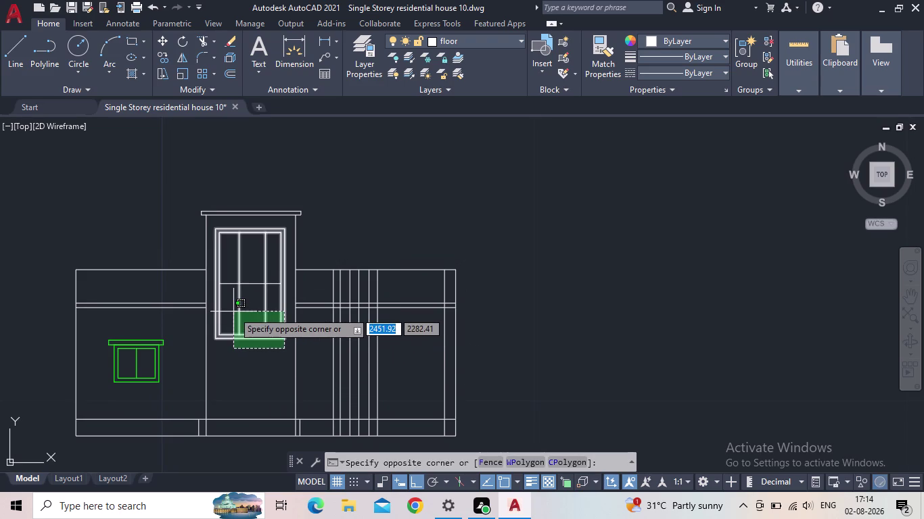
click(244, 353)
scroll(down, 3)
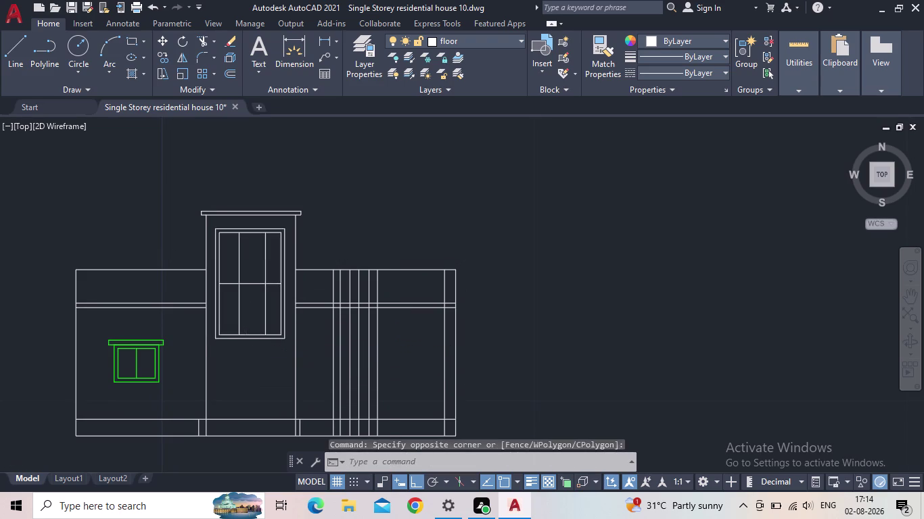
middle_drag(246, 353, 218, 367)
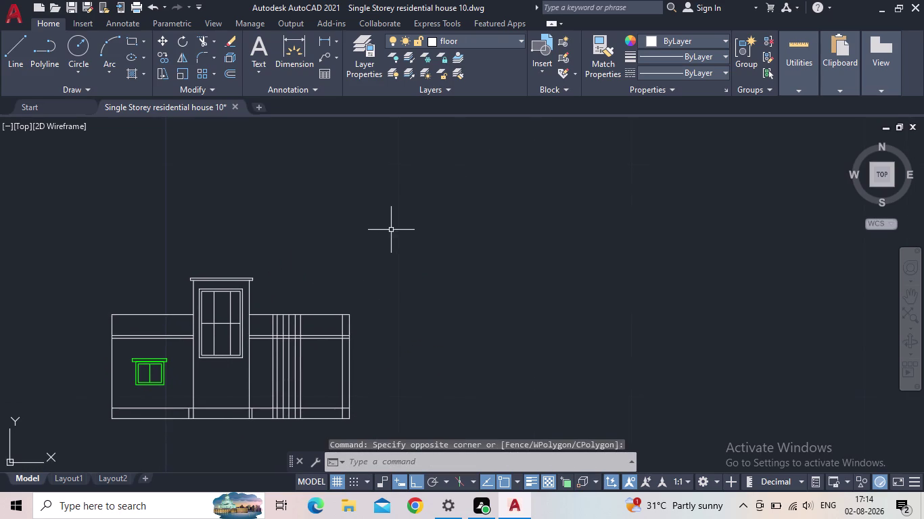
middle_drag(389, 238, 431, 215)
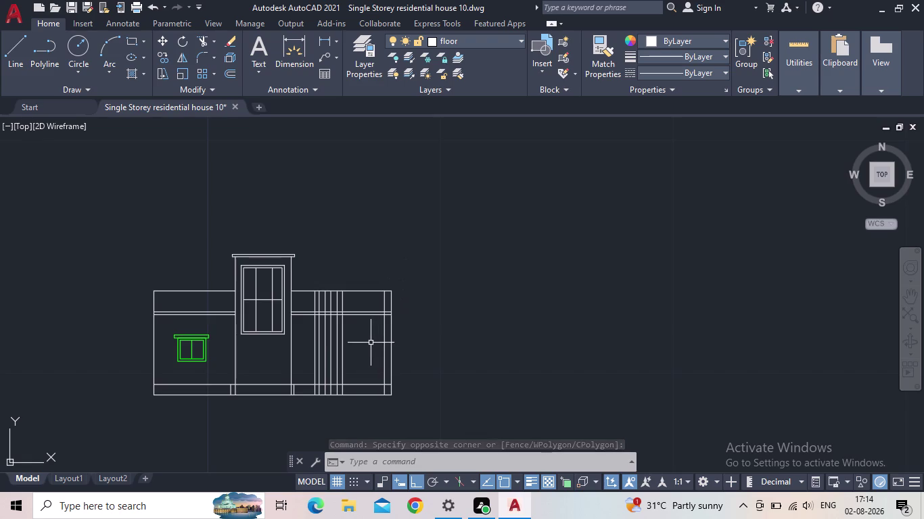
scroll(up, 3)
middle_drag(338, 351, 402, 313)
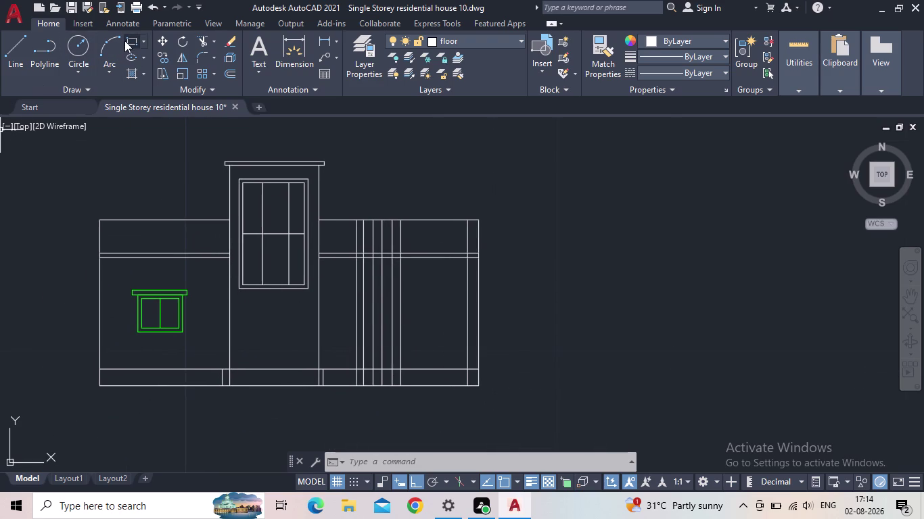
click(129, 39)
click(357, 56)
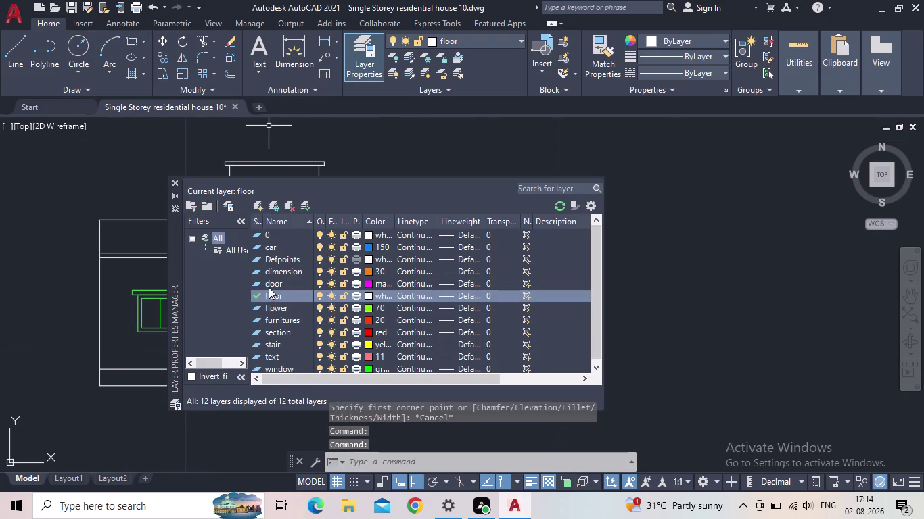
Set 'door' as the current layer, close the layer palette, and zoom toward the tower.
double_click(255, 284)
click(175, 183)
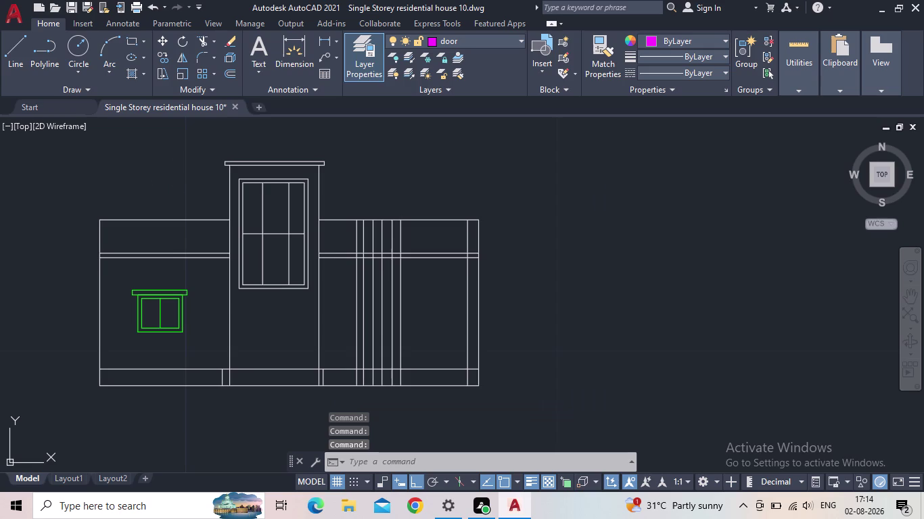
middle_drag(375, 333, 464, 288)
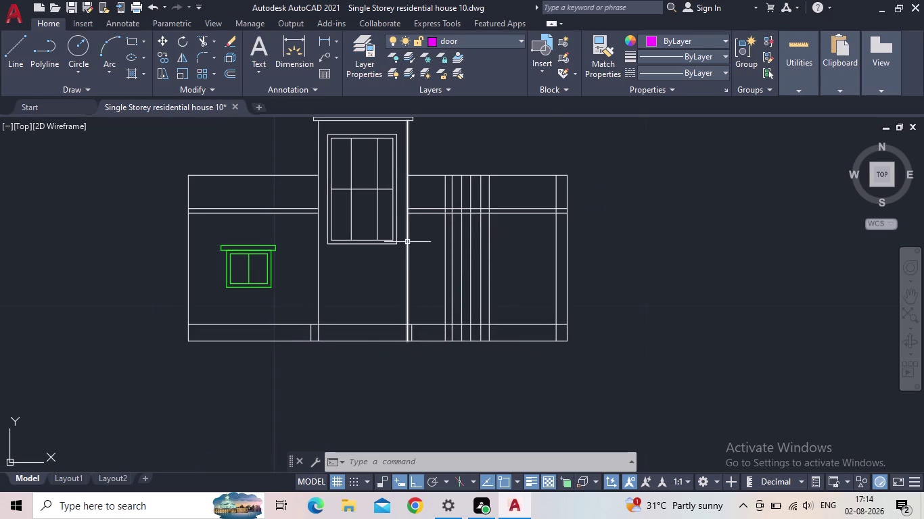
scroll(up, 3)
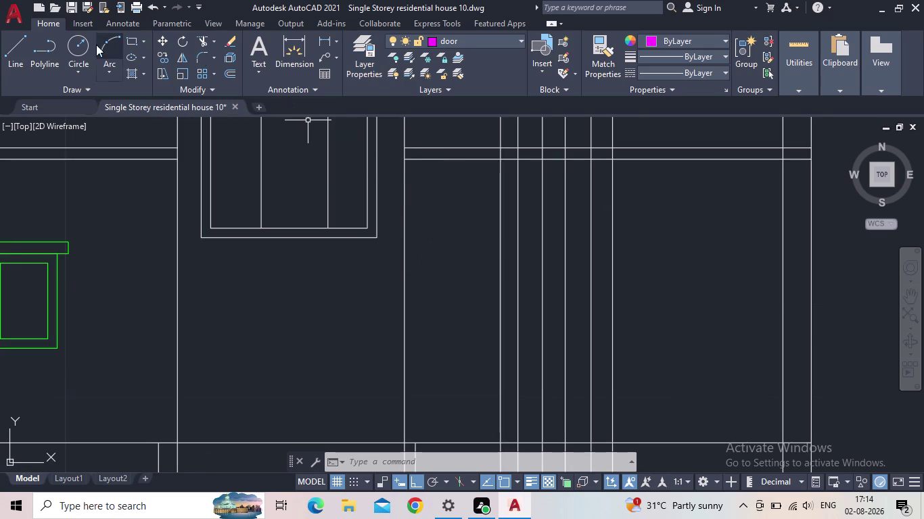
click(133, 40)
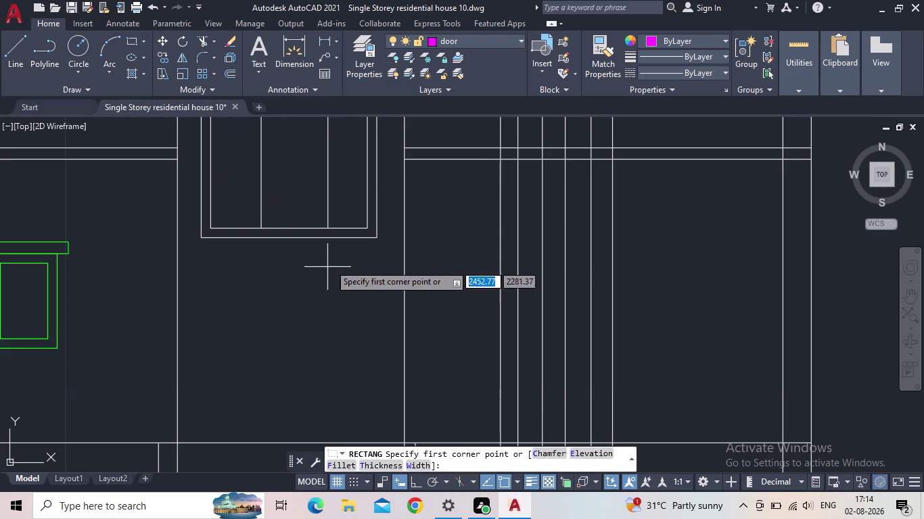
Draw the door rectangle from beside the tower down to the plinth line.
click(405, 244)
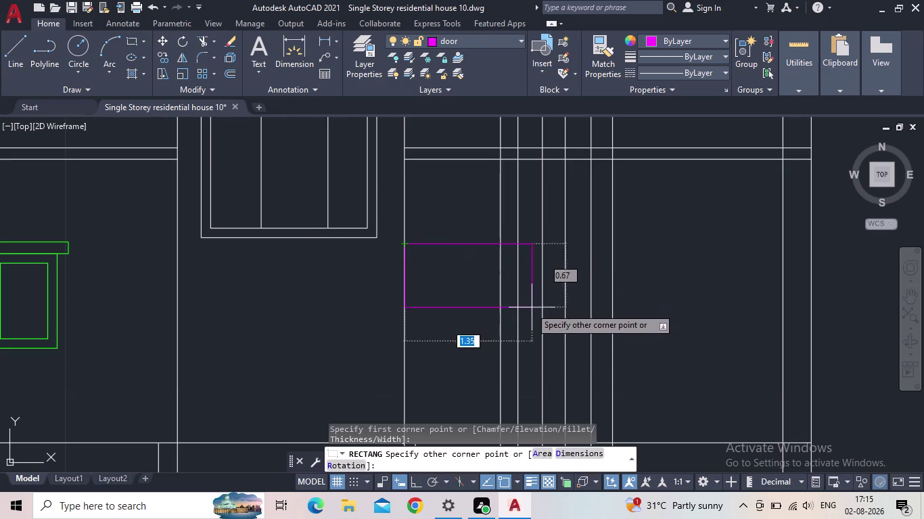
scroll(down, 3)
scroll(down, 3)
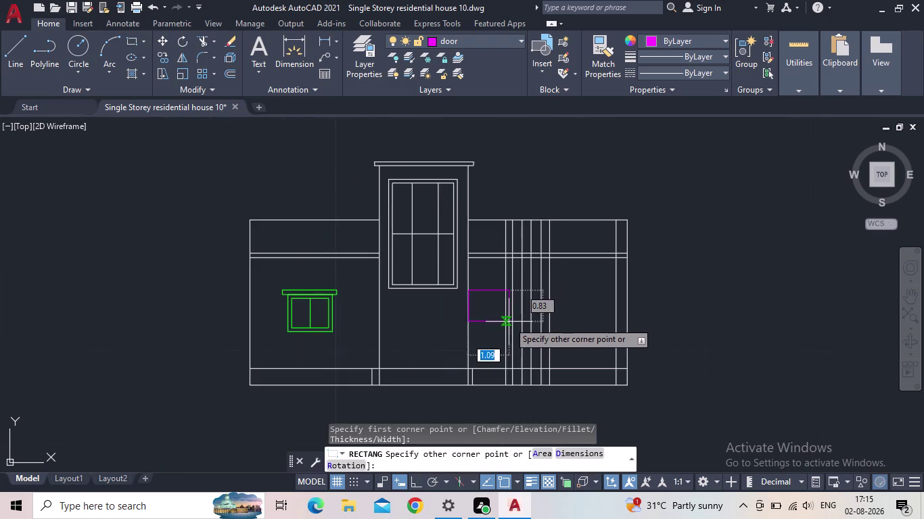
middle_drag(509, 322, 517, 295)
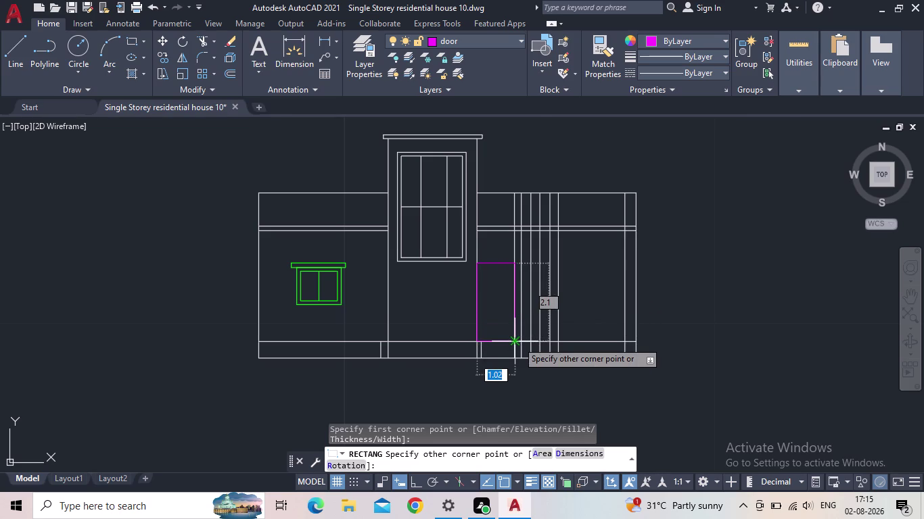
scroll(up, 3)
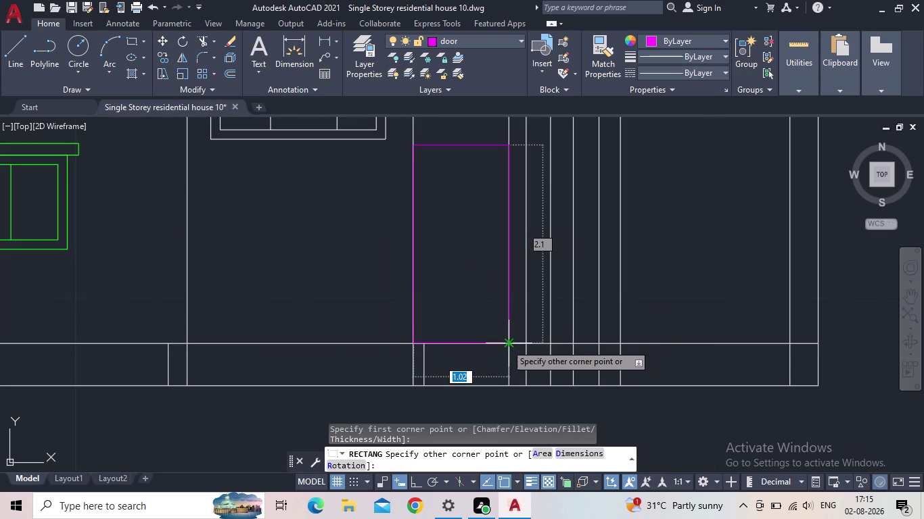
click(505, 344)
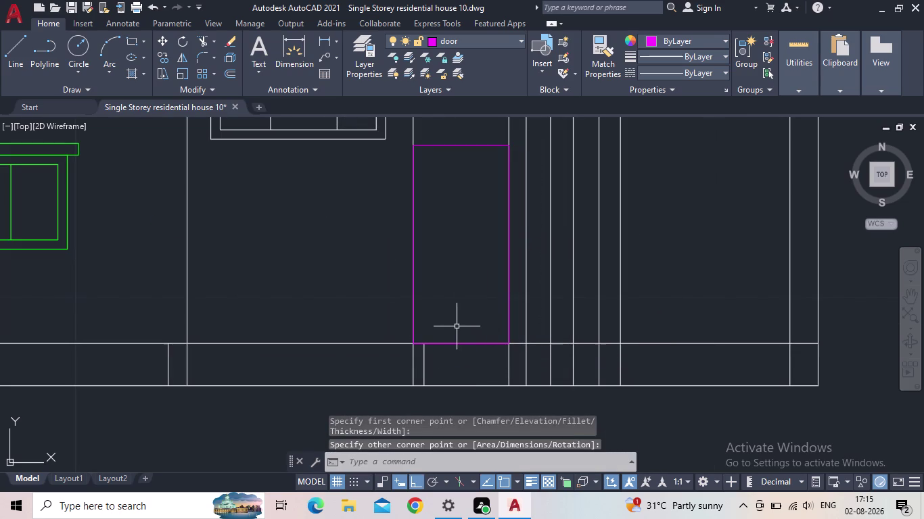
middle_drag(454, 323, 440, 361)
scroll(down, 3)
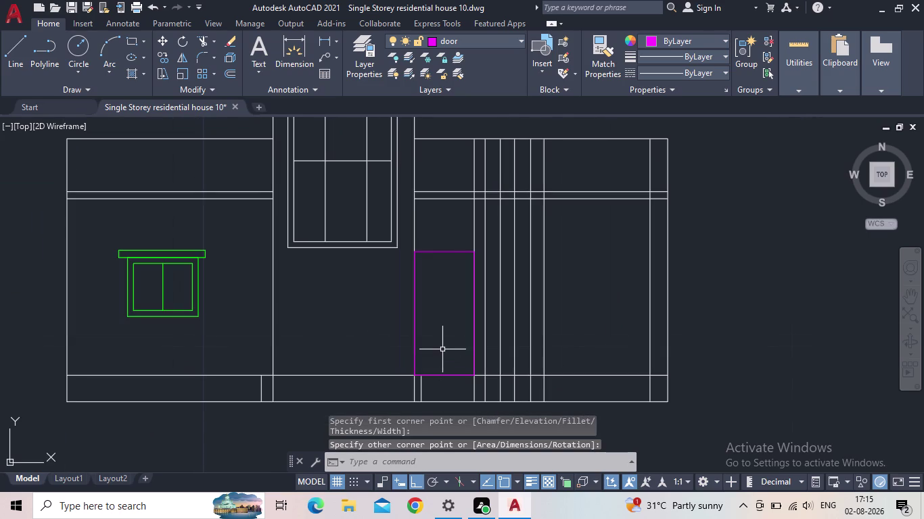
Cancel leftover commands and start the Offset command with O.
key(Escape)
key(o)
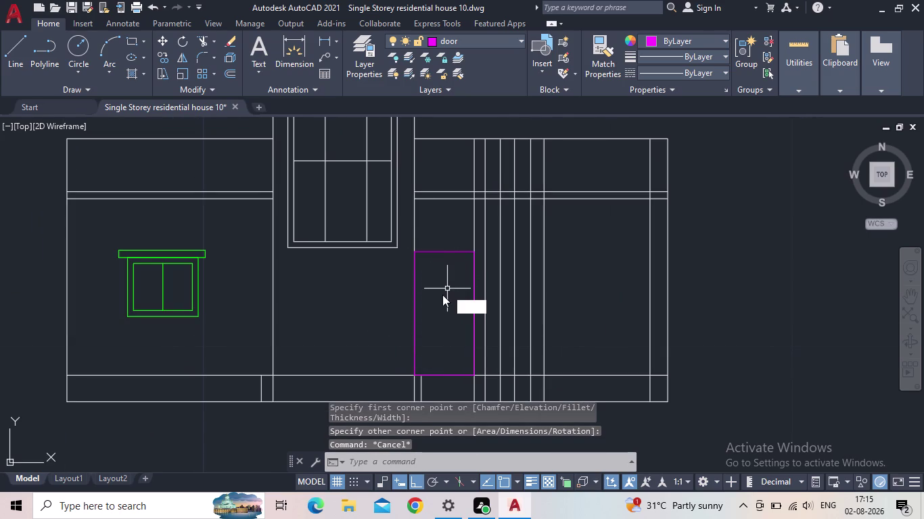
key(Return)
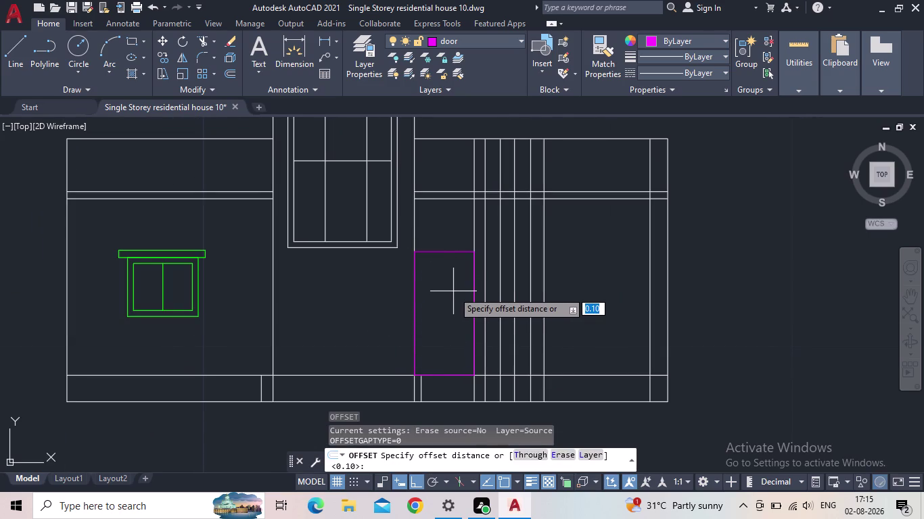
Enter a 0.5 offset distance and select the door rectangle.
text(0.)
text(5)
key(Return)
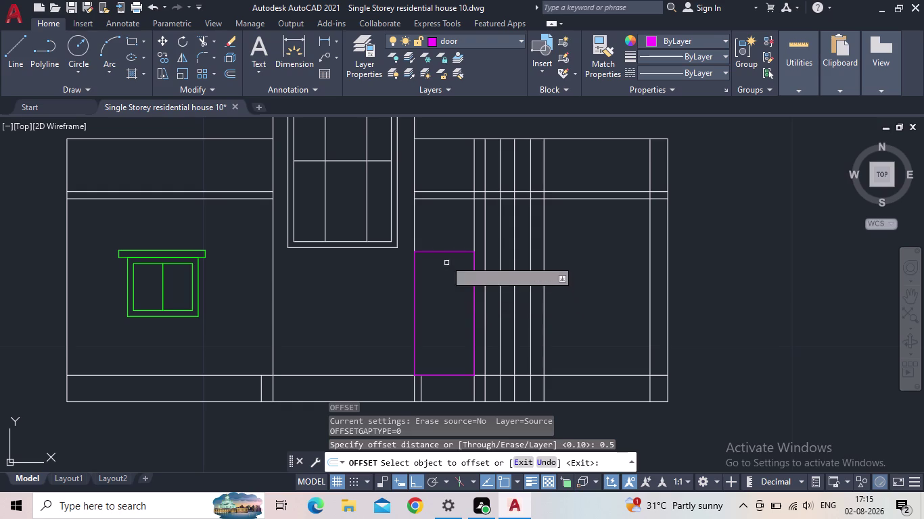
click(441, 253)
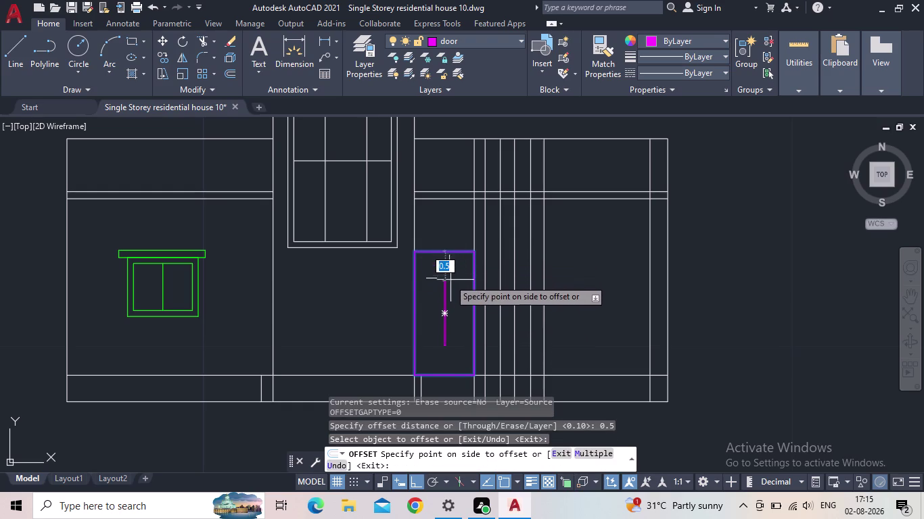